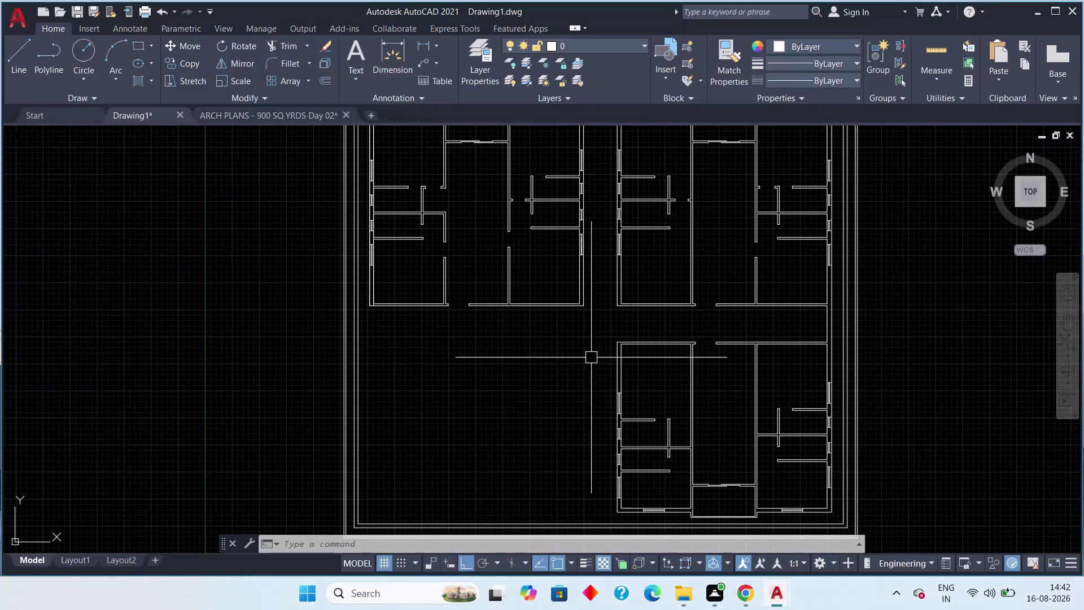
Pan and zoom around Drawing1 to inspect both flat rows inside the boundary.
middle_drag(664, 334, 547, 363)
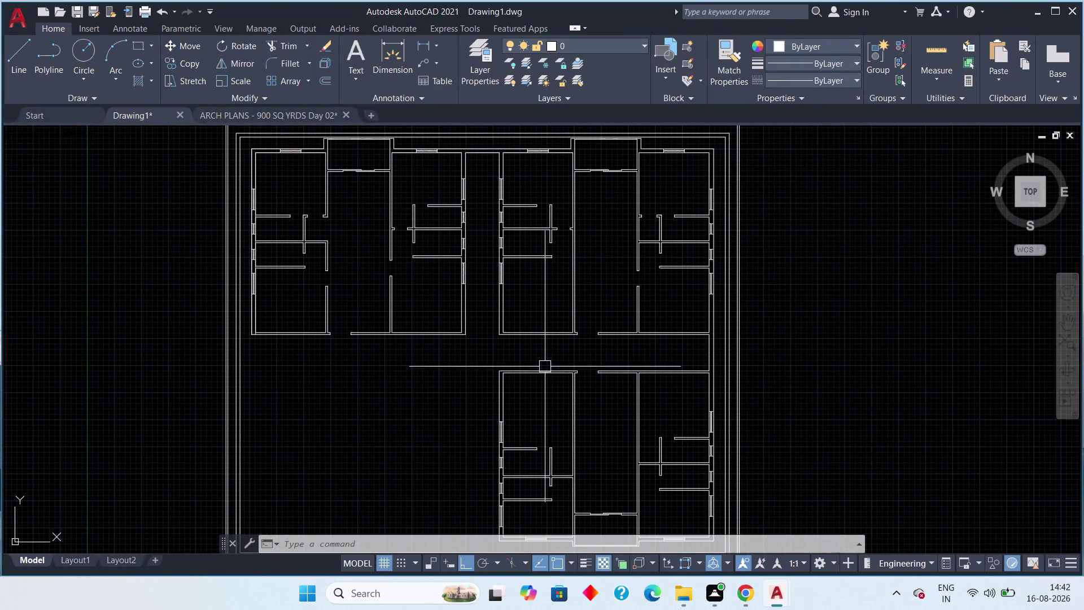
scroll(down, 3)
middle_drag(575, 377, 500, 321)
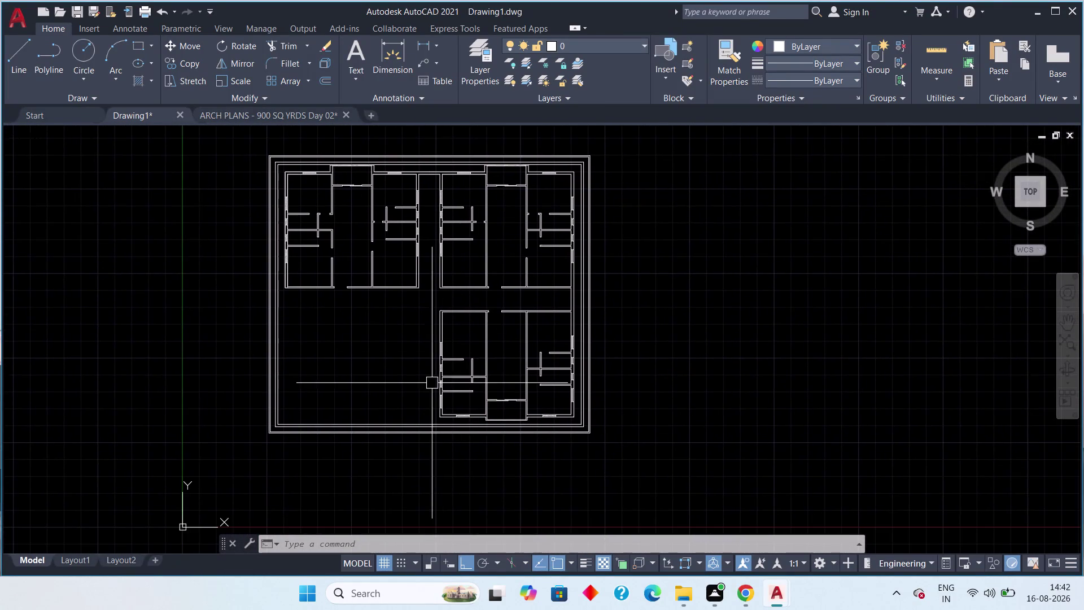
scroll(up, 3)
middle_drag(474, 399, 509, 461)
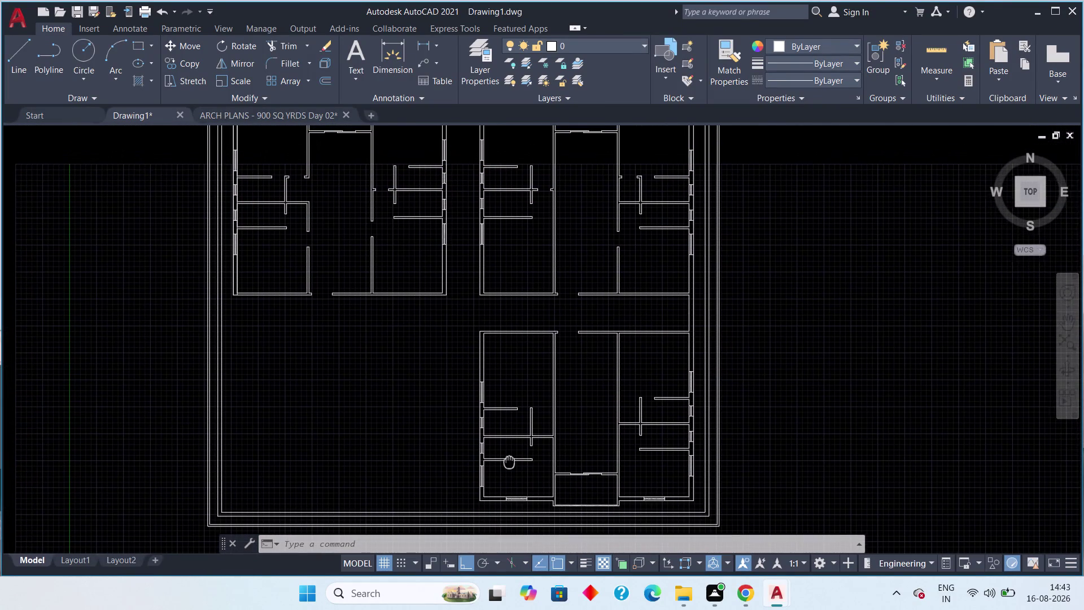
middle_drag(509, 461, 503, 464)
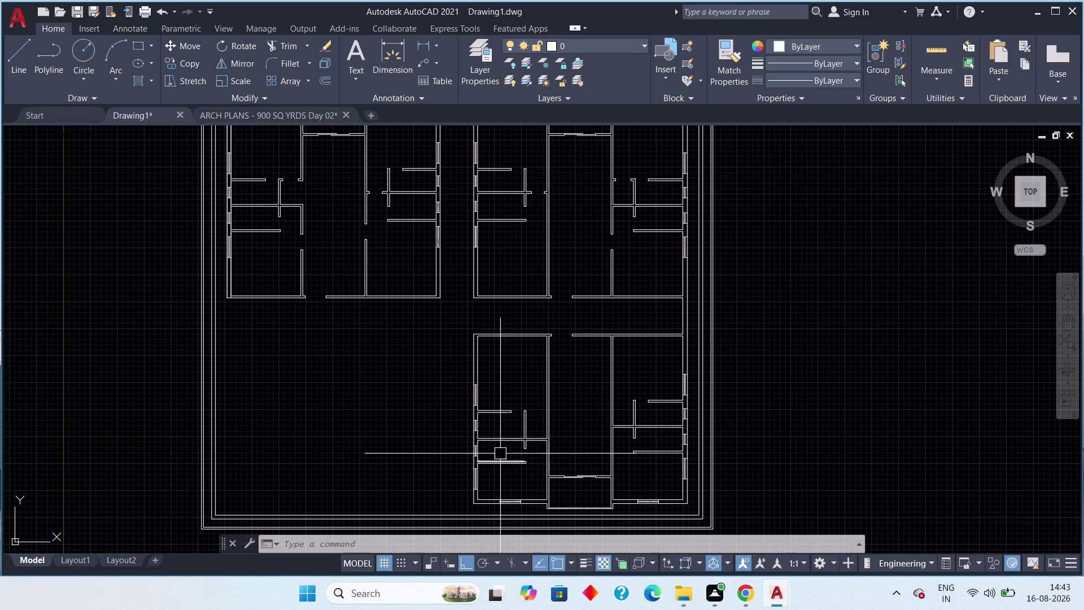
scroll(down, 3)
middle_drag(539, 411, 513, 402)
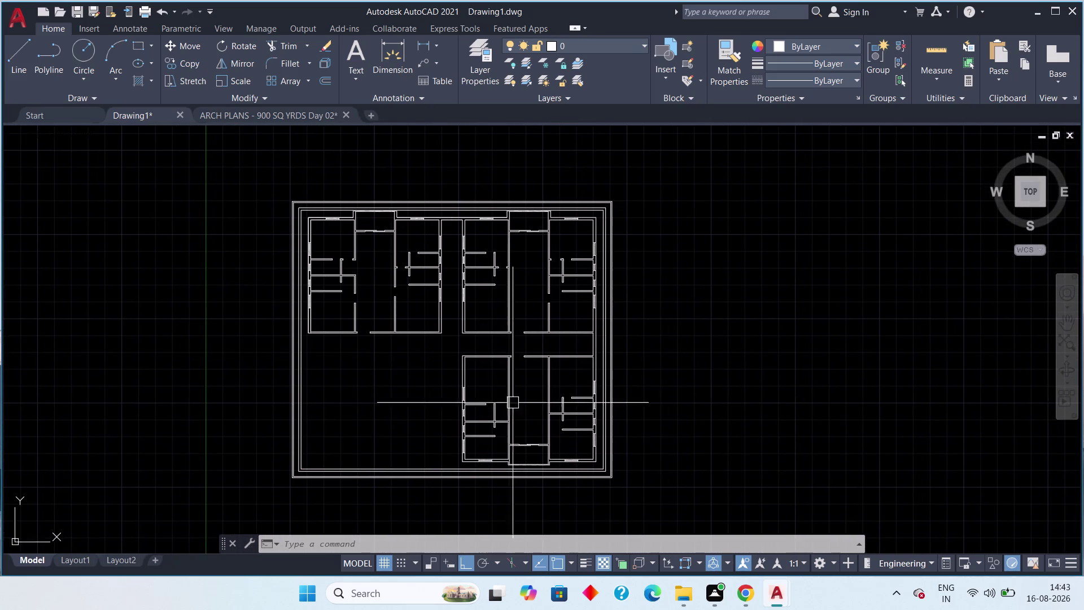
scroll(up, 3)
scroll(up, 3)
scroll(down, 3)
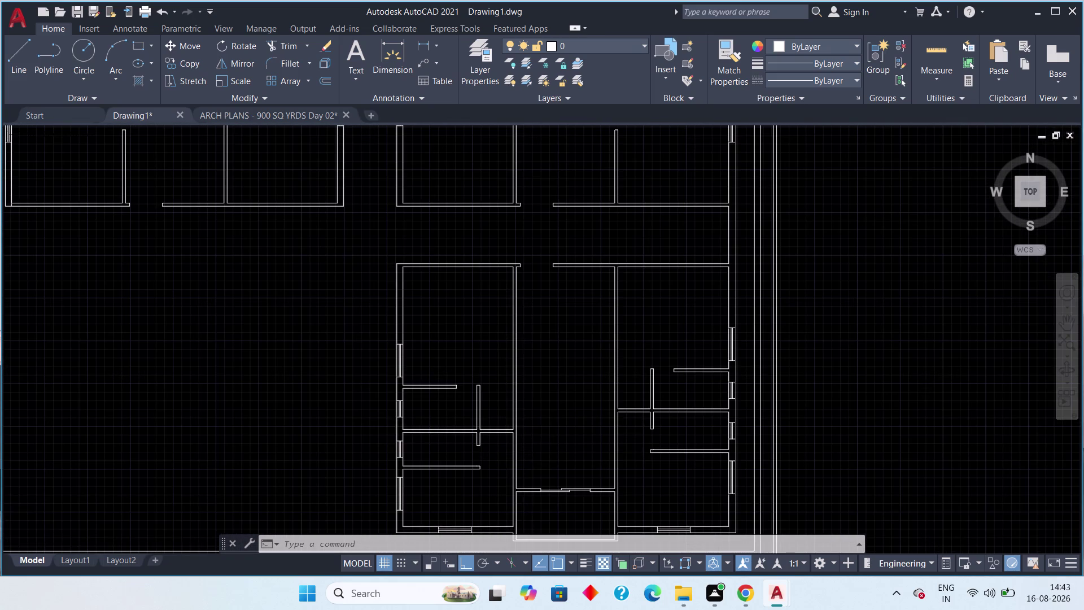
middle_drag(548, 454, 525, 466)
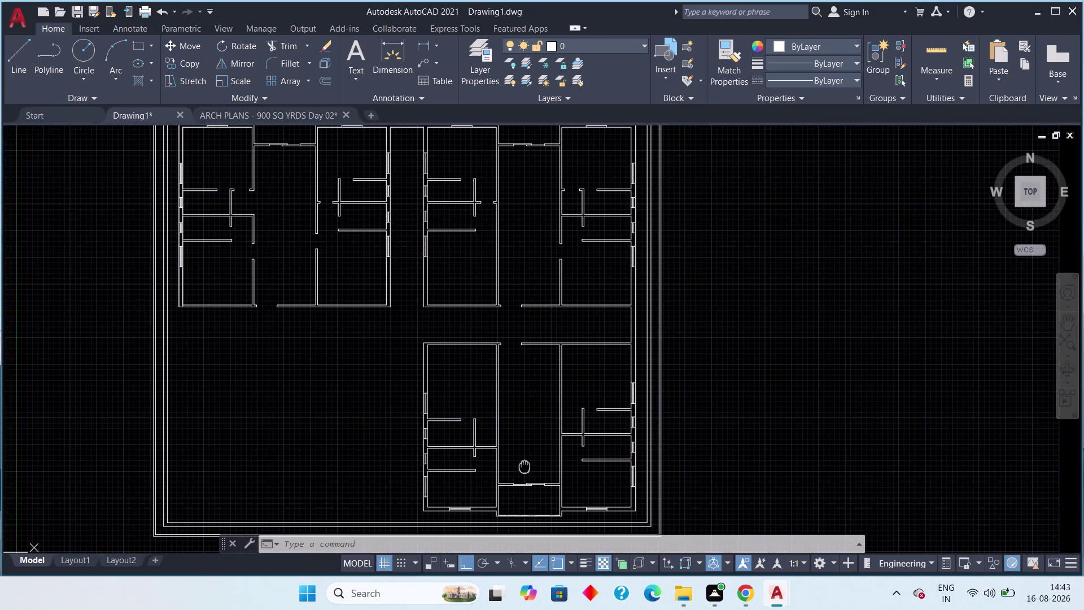
middle_drag(525, 465, 529, 474)
middle_drag(411, 376, 452, 442)
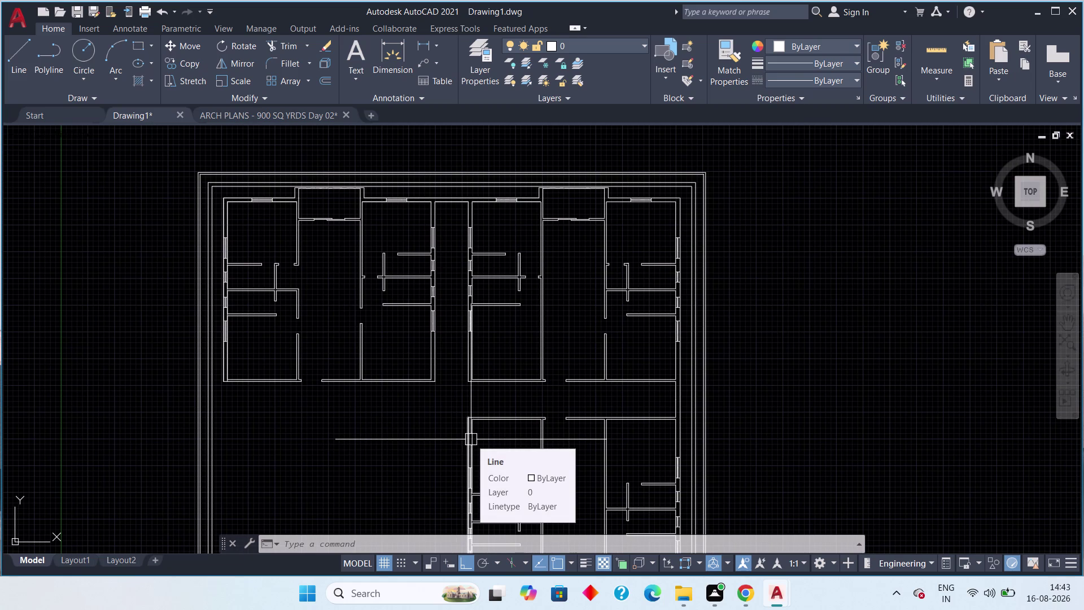
Review the top flat row, then switch to the ARCH PLANS - 900 SQ YRDS Day 02 drawing.
middle_drag(476, 357, 523, 365)
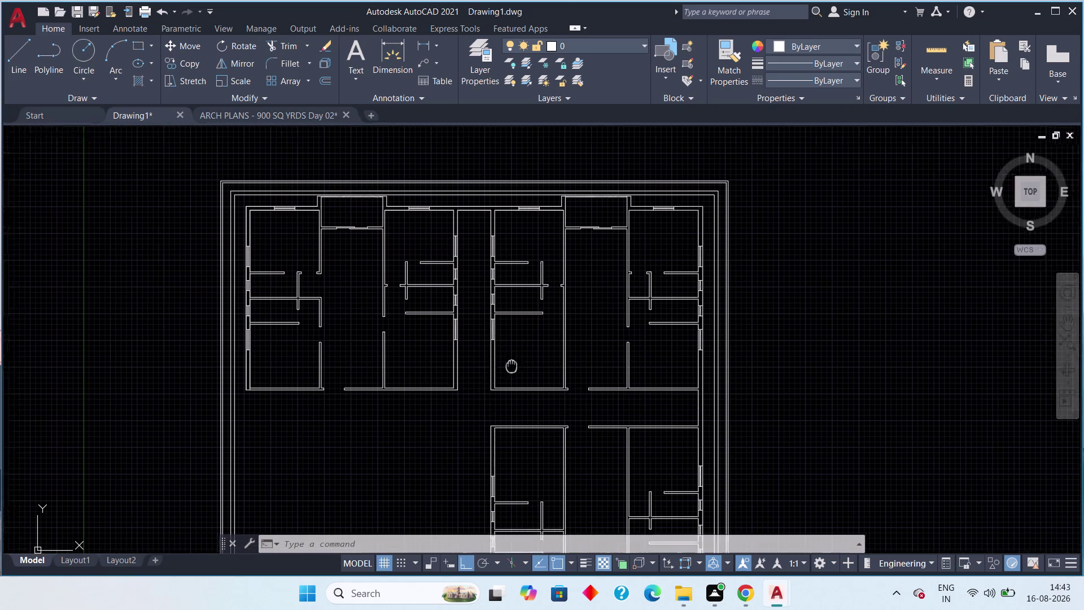
middle_drag(524, 366, 536, 353)
middle_drag(528, 396, 592, 354)
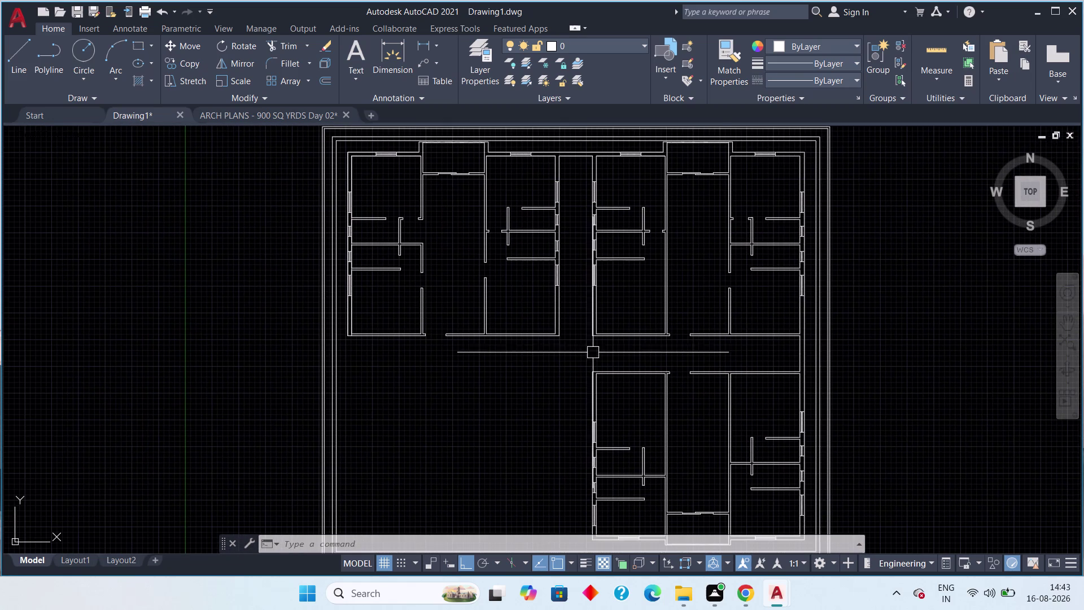
scroll(down, 3)
middle_drag(577, 333, 561, 356)
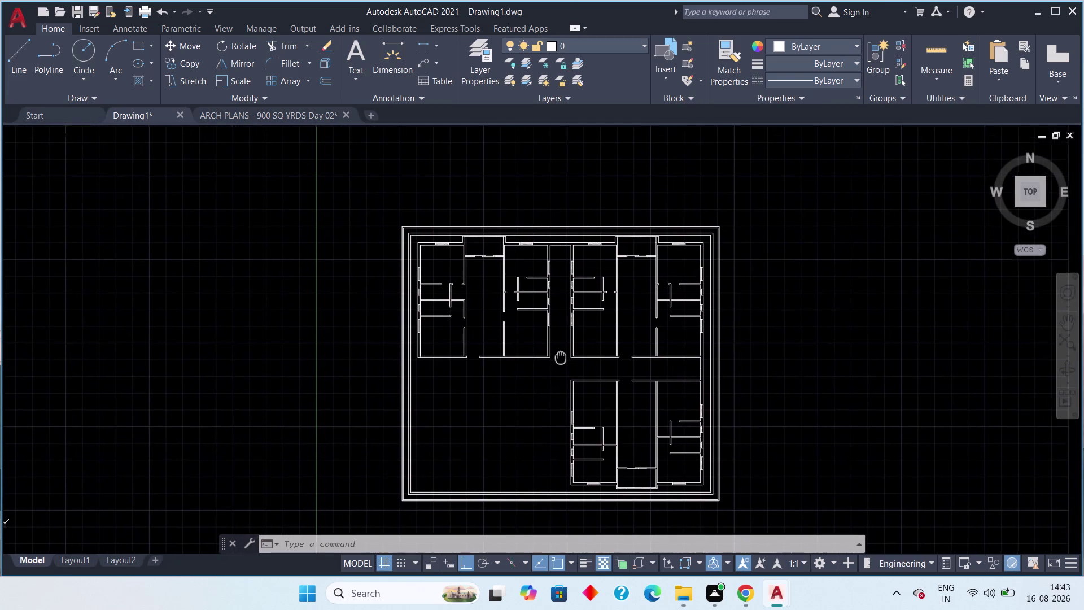
middle_drag(561, 356, 560, 357)
scroll(up, 3)
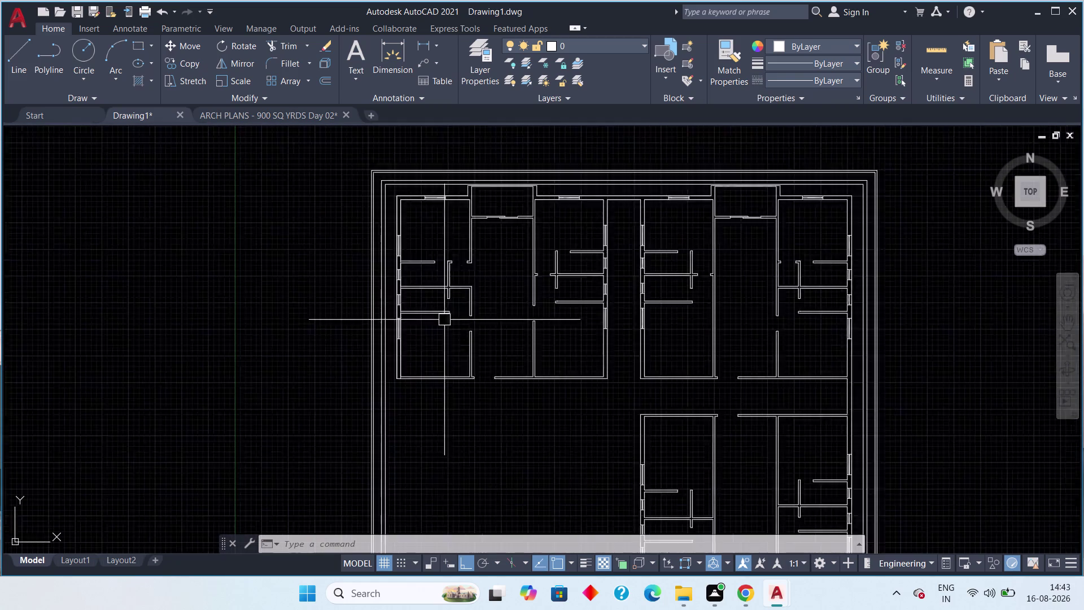
scroll(up, 3)
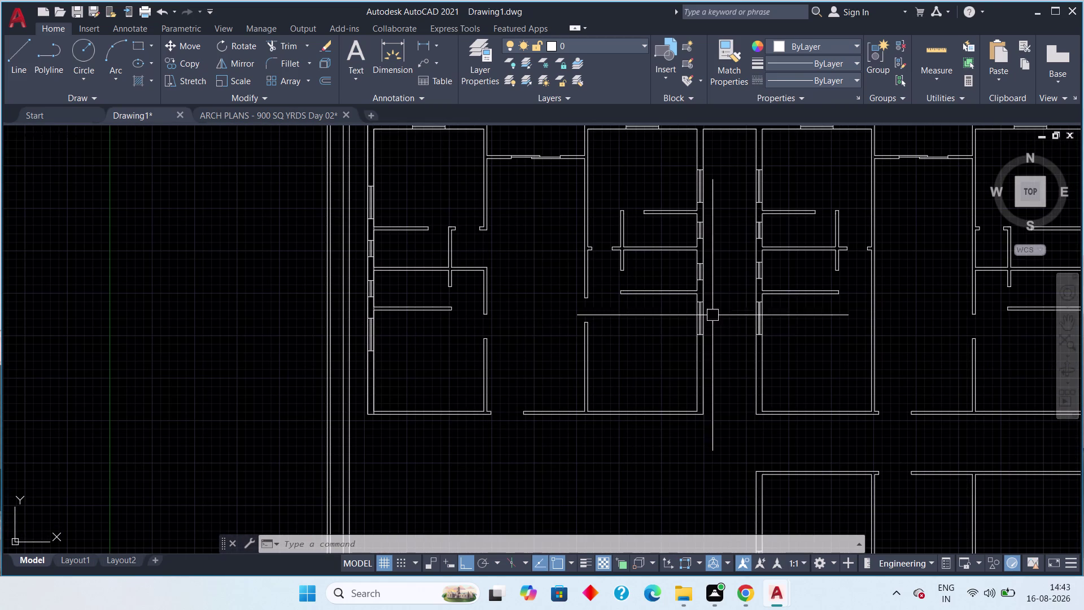
middle_drag(740, 281, 630, 323)
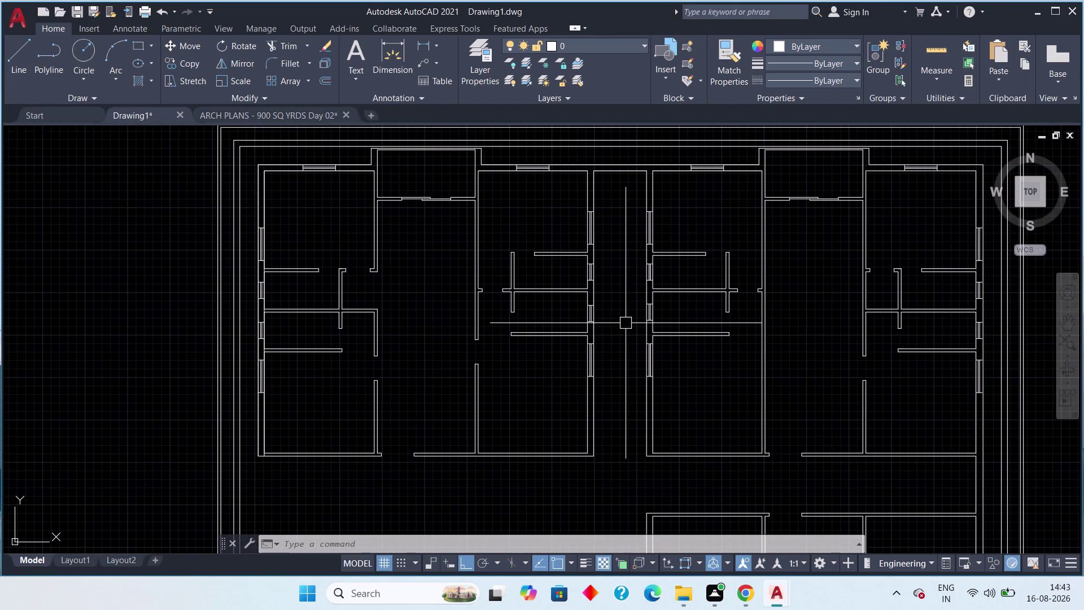
middle_drag(612, 310, 580, 308)
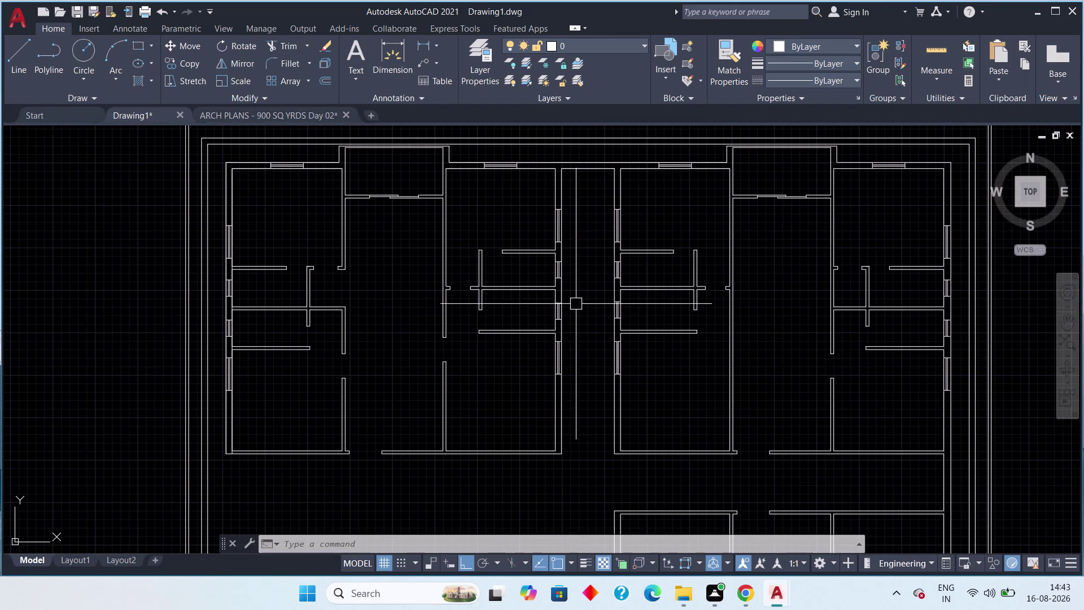
scroll(down, 3)
middle_drag(570, 301, 479, 286)
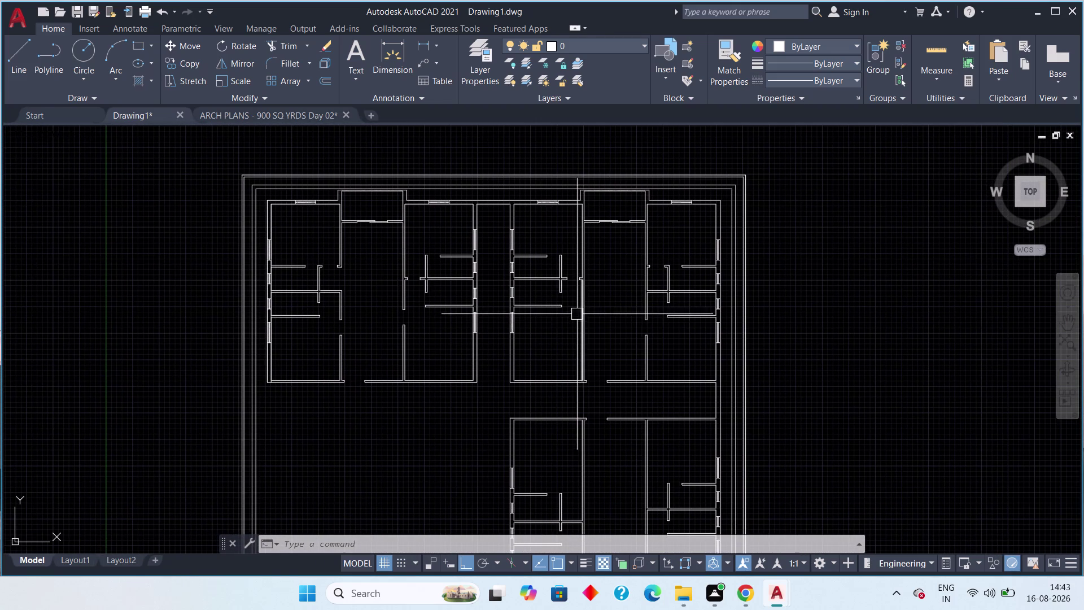
middle_drag(558, 285, 510, 268)
middle_click(510, 268)
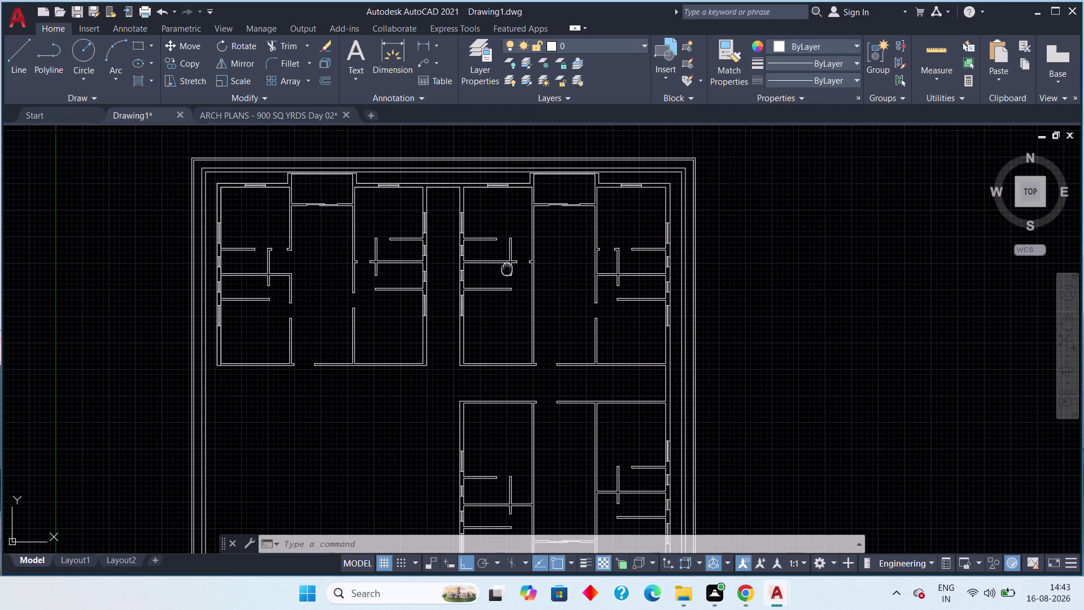
middle_drag(505, 285, 504, 319)
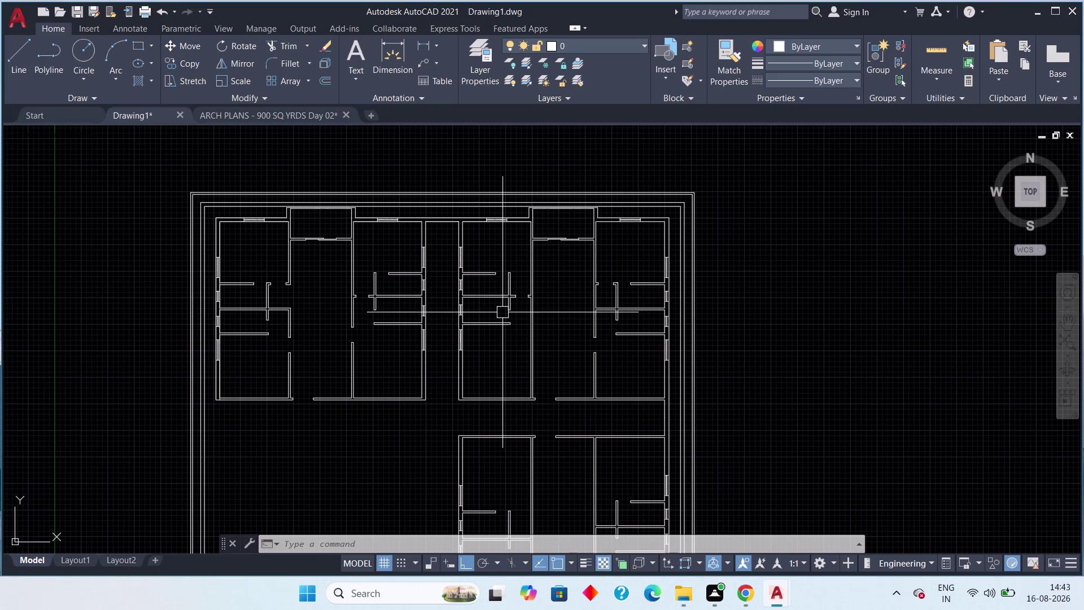
middle_drag(513, 321, 473, 343)
scroll(up, 3)
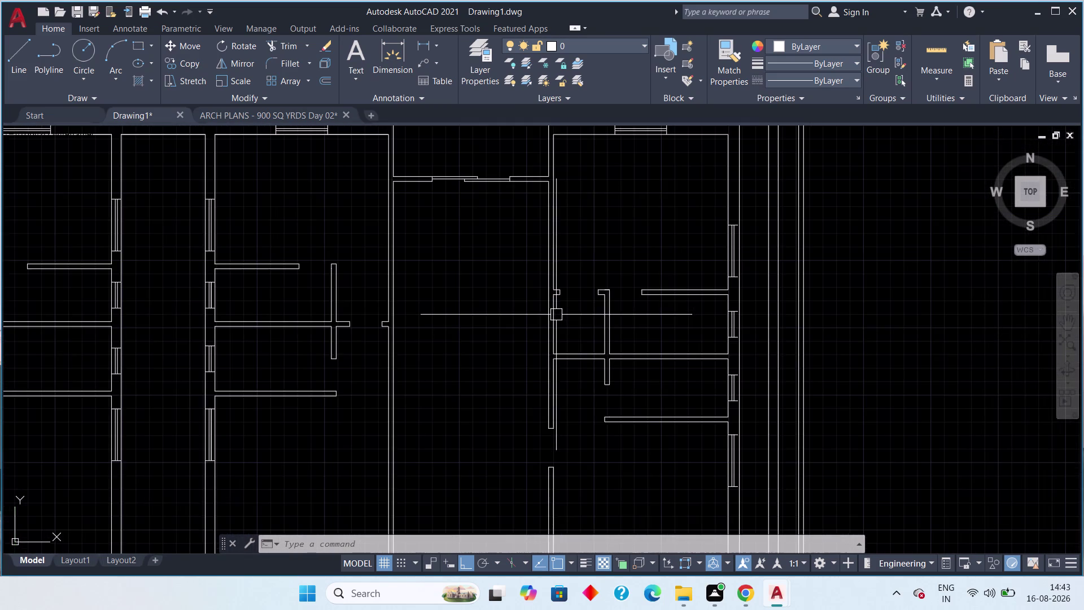
middle_drag(557, 315, 571, 341)
scroll(down, 3)
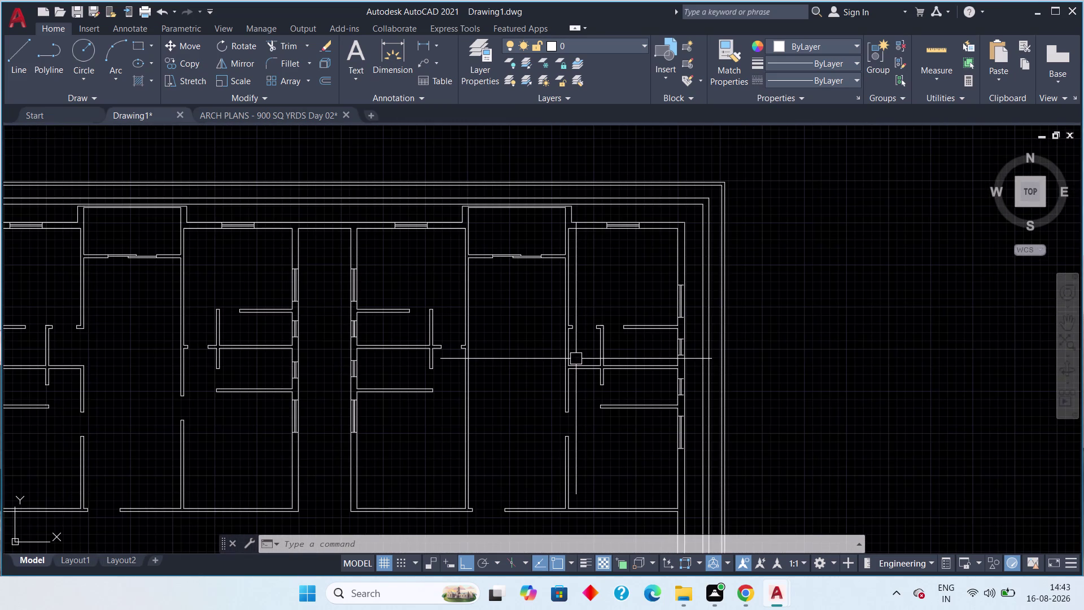
middle_drag(575, 358, 596, 361)
scroll(down, 3)
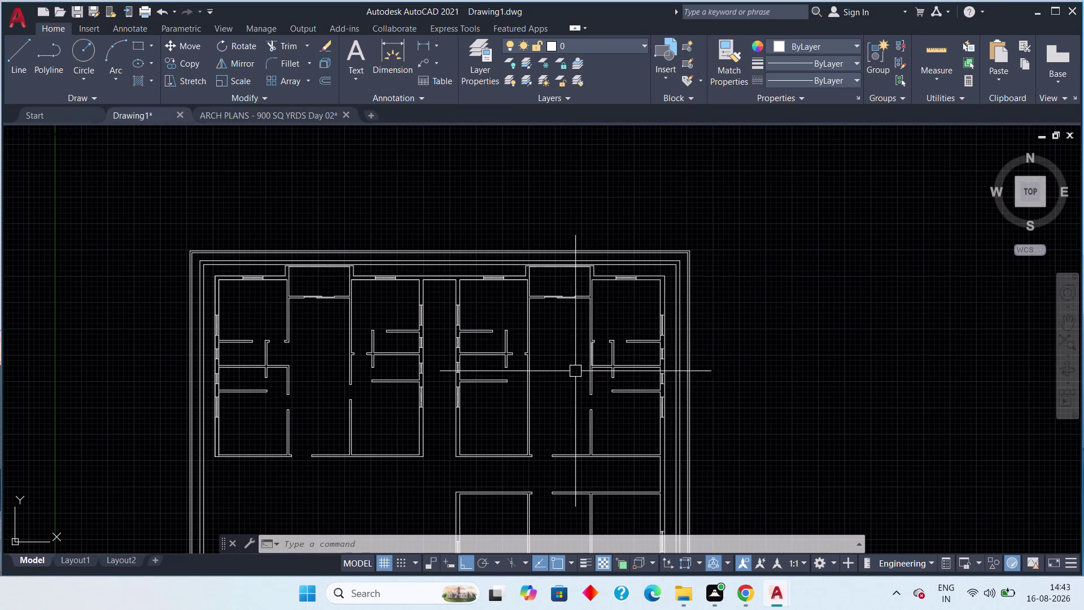
middle_drag(613, 387, 609, 349)
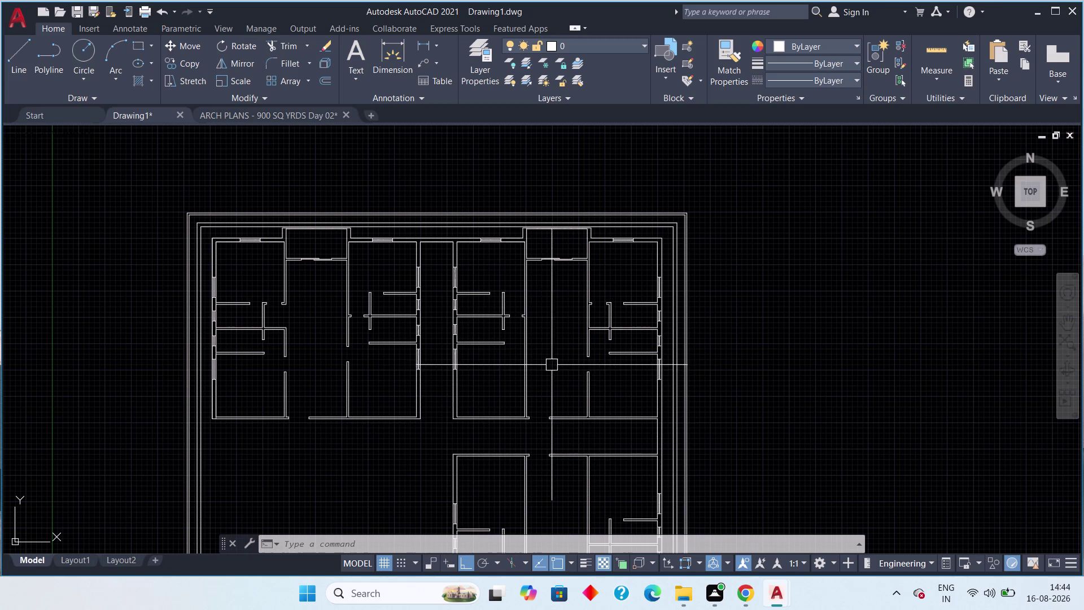
middle_drag(565, 365, 585, 378)
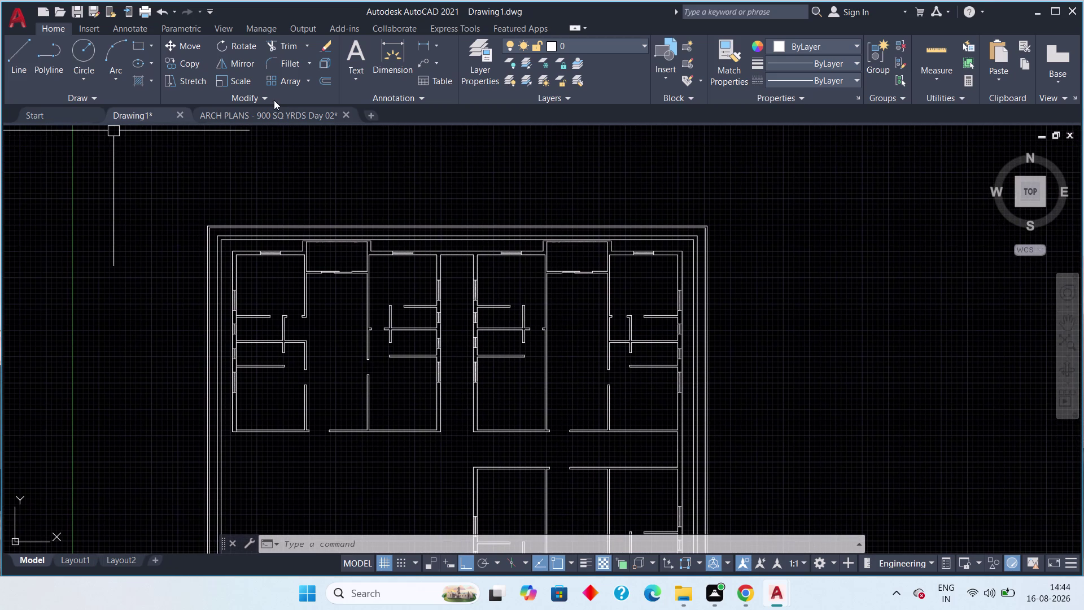
click(269, 109)
middle_drag(397, 357, 510, 319)
Pan over the reference toilet, dining and M. BED ROOM areas, then return to Drawing1.
scroll(down, 3)
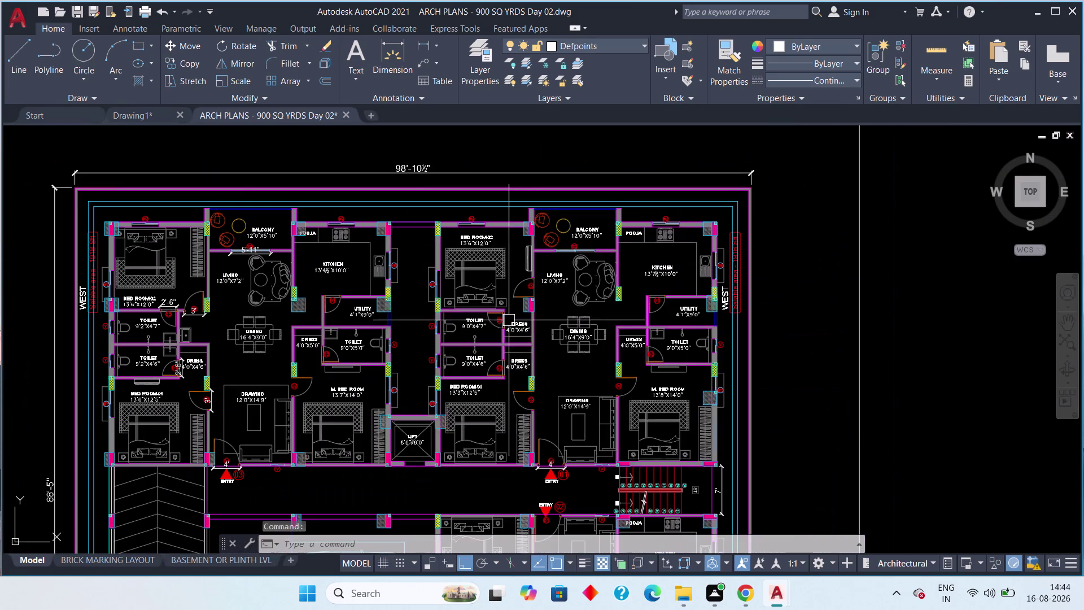
middle_drag(459, 359, 483, 343)
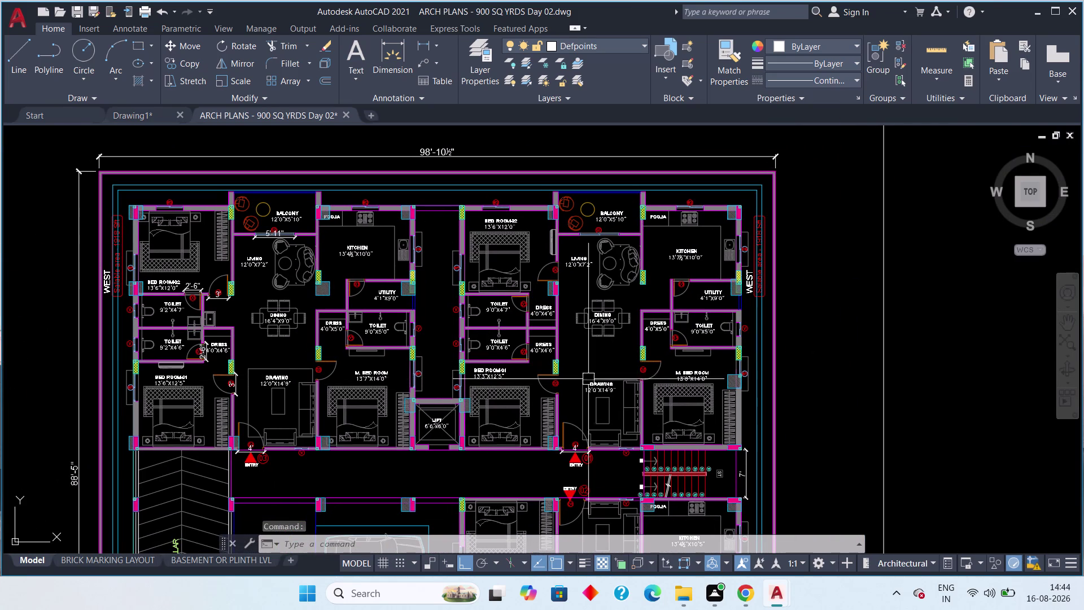
scroll(up, 3)
middle_drag(279, 373, 326, 386)
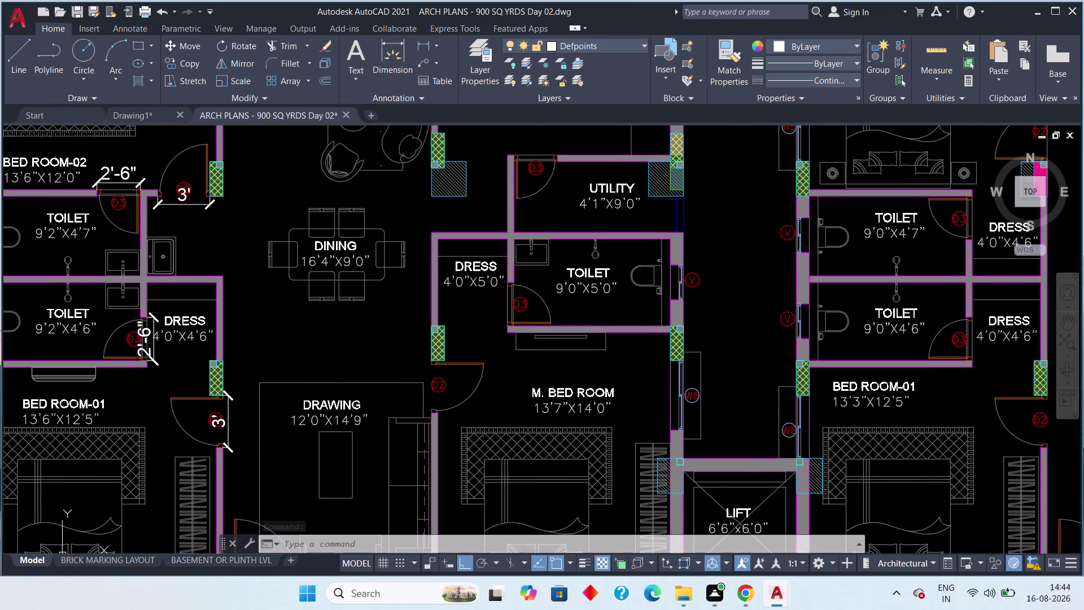
middle_drag(327, 387, 349, 380)
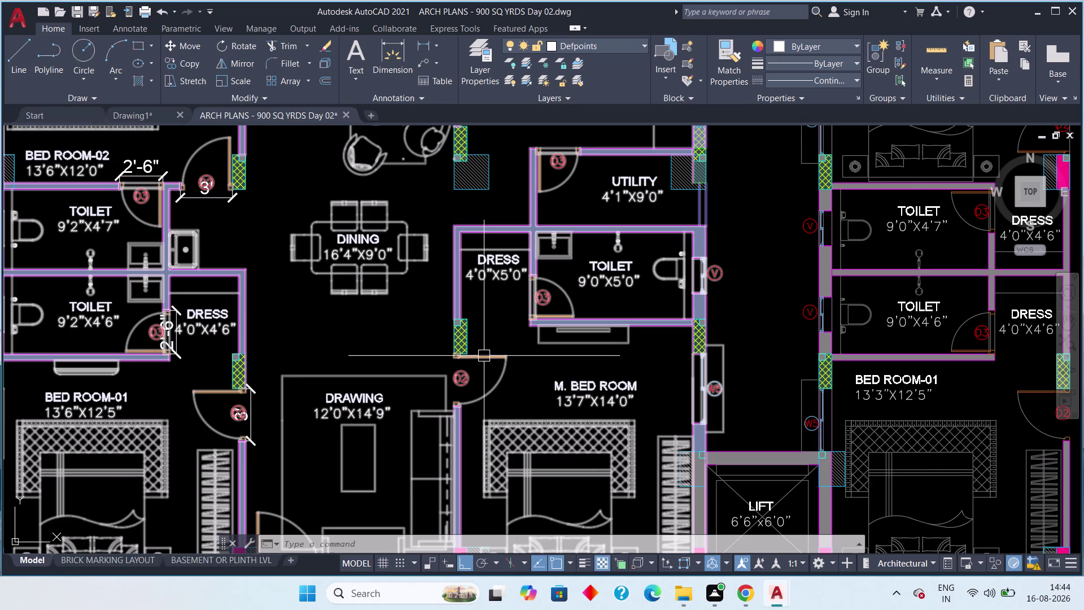
scroll(down, 3)
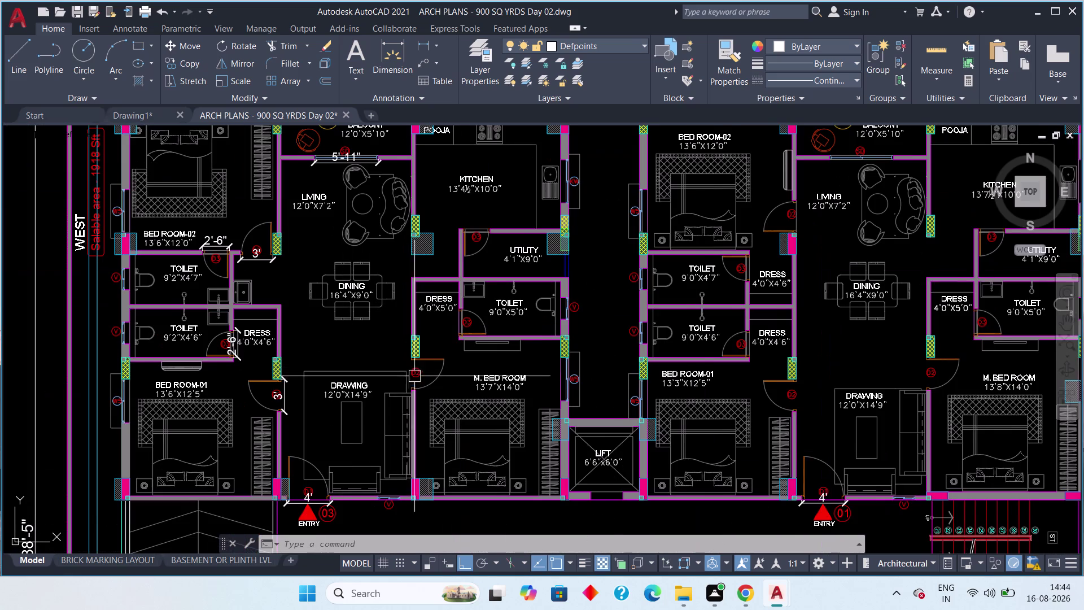
middle_drag(431, 385, 453, 387)
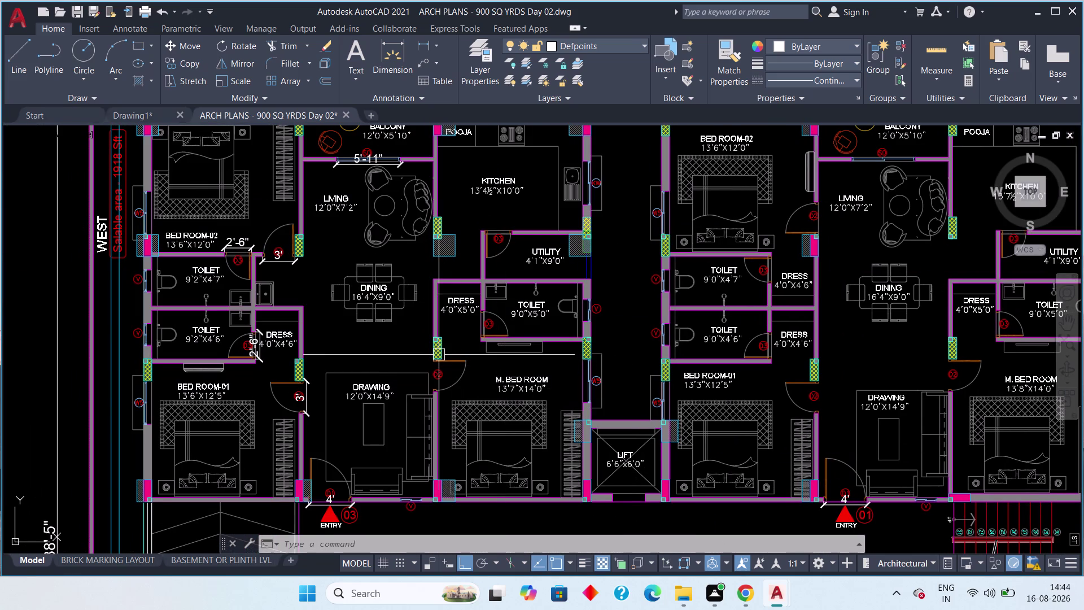
click(127, 114)
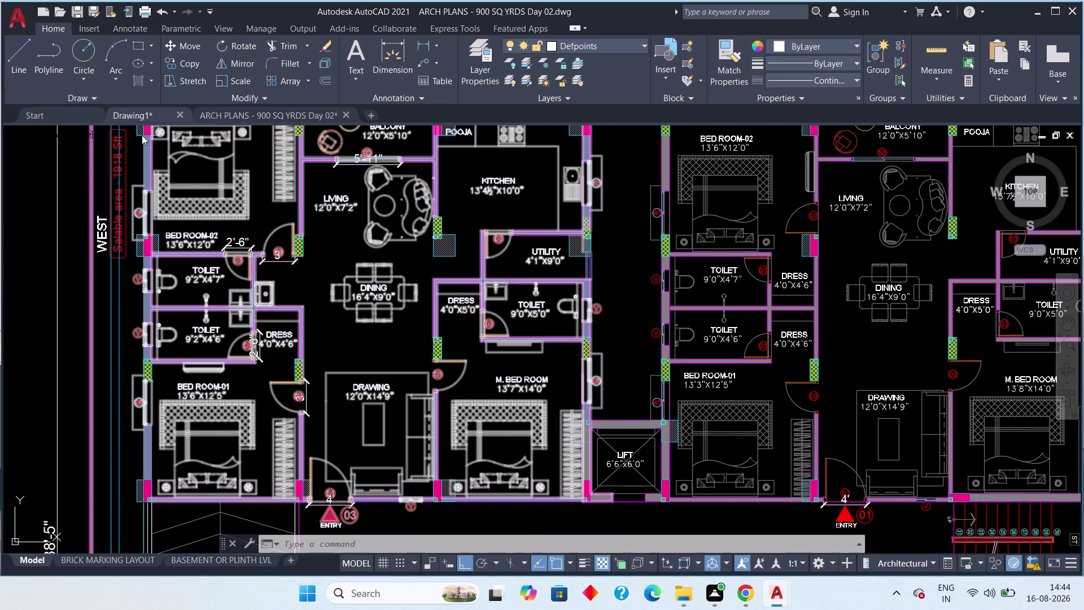
middle_drag(567, 380, 581, 377)
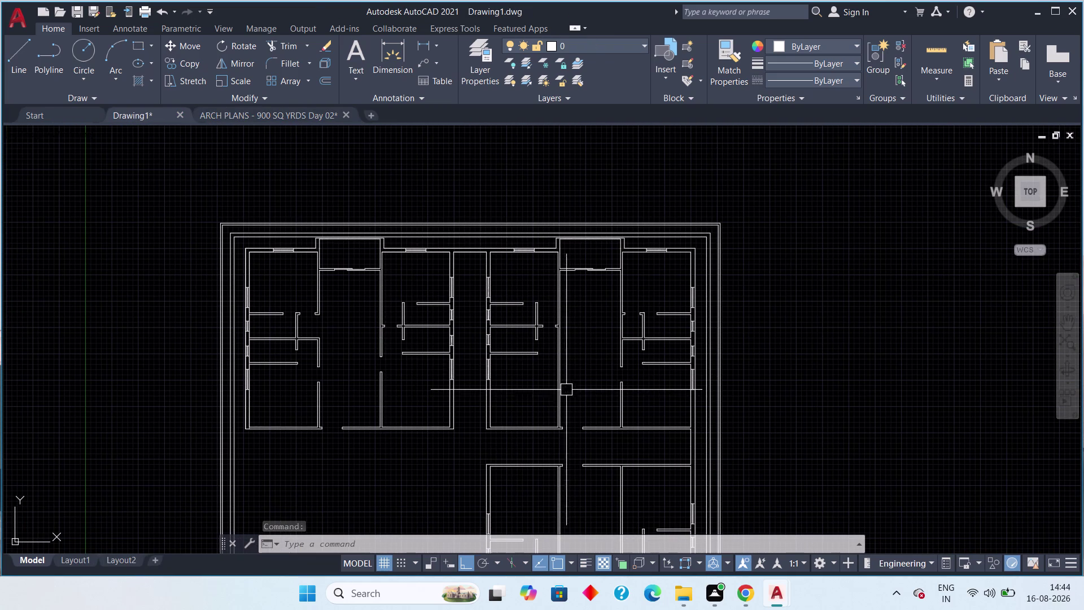
scroll(up, 3)
scroll(up, 3)
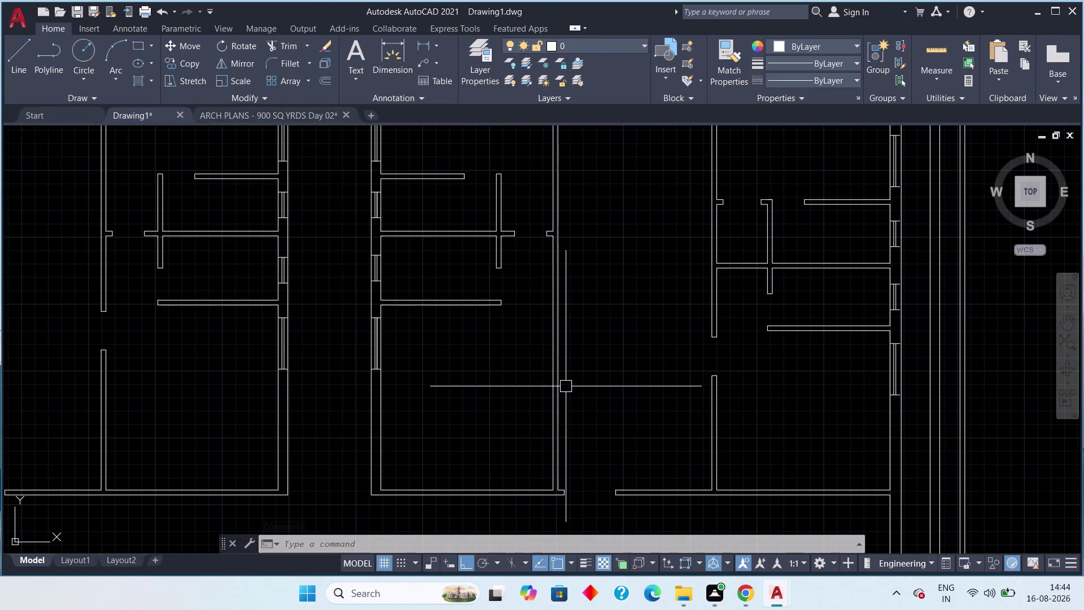
middle_drag(566, 386, 592, 379)
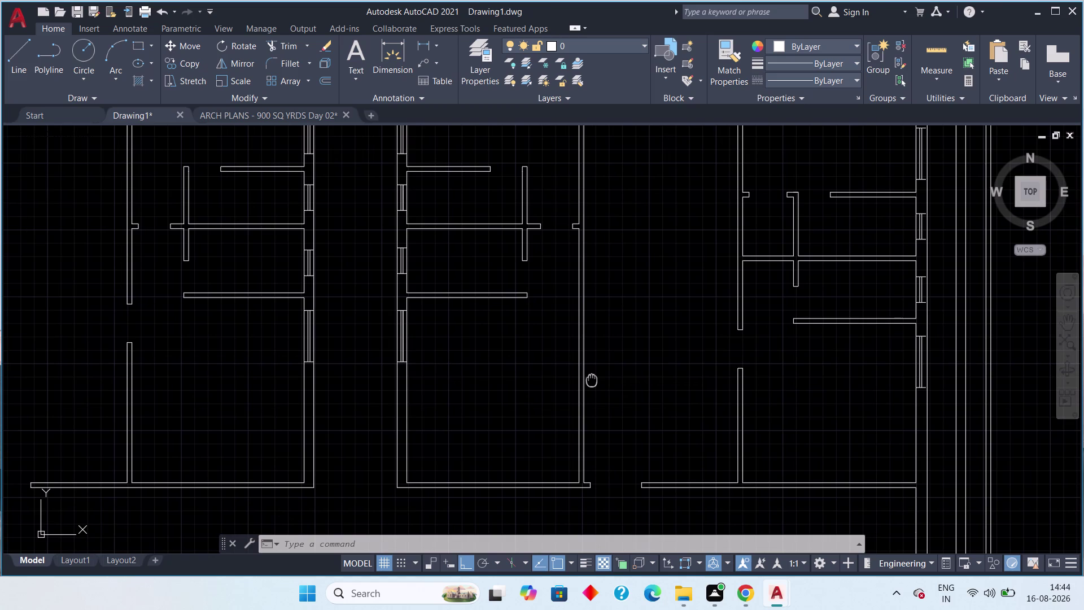
middle_drag(591, 379, 665, 406)
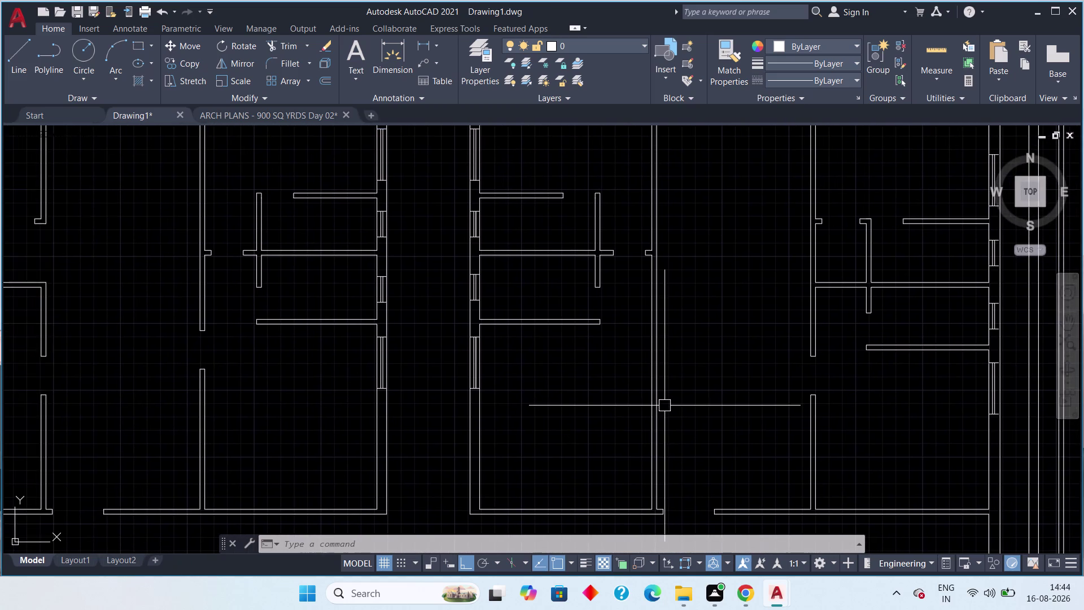
scroll(down, 3)
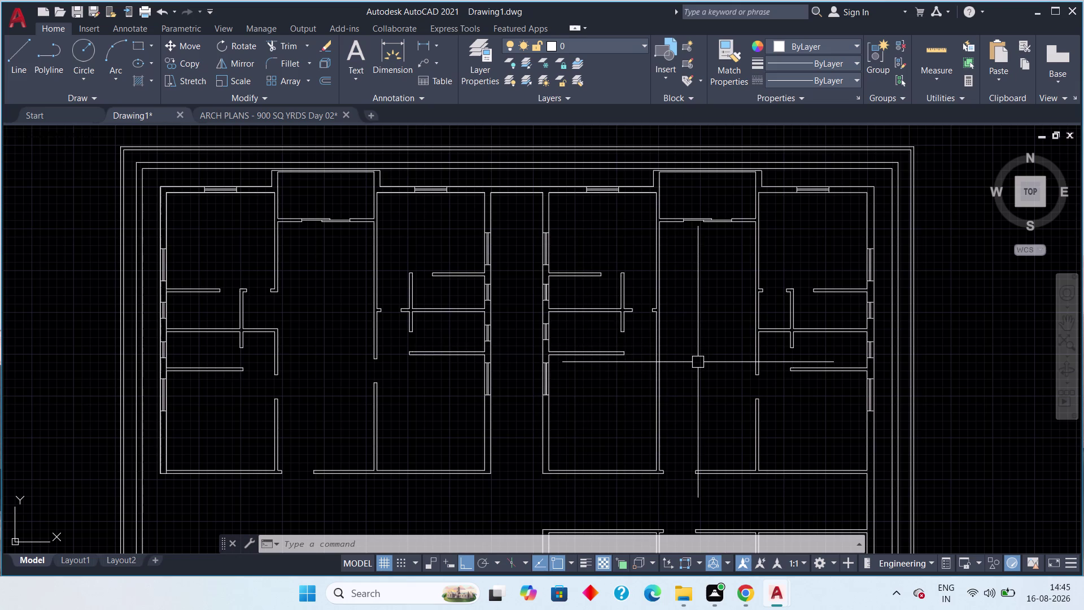
Start a line toward the wall end, then cancel it.
text(l)
key(space)
scroll(up, 3)
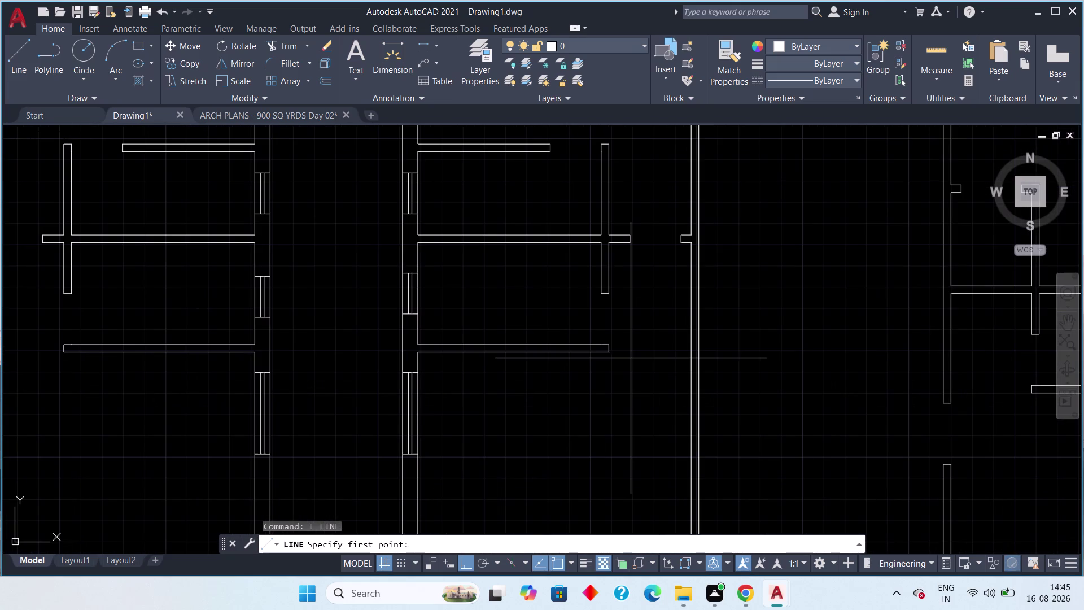
scroll(up, 3)
click(579, 347)
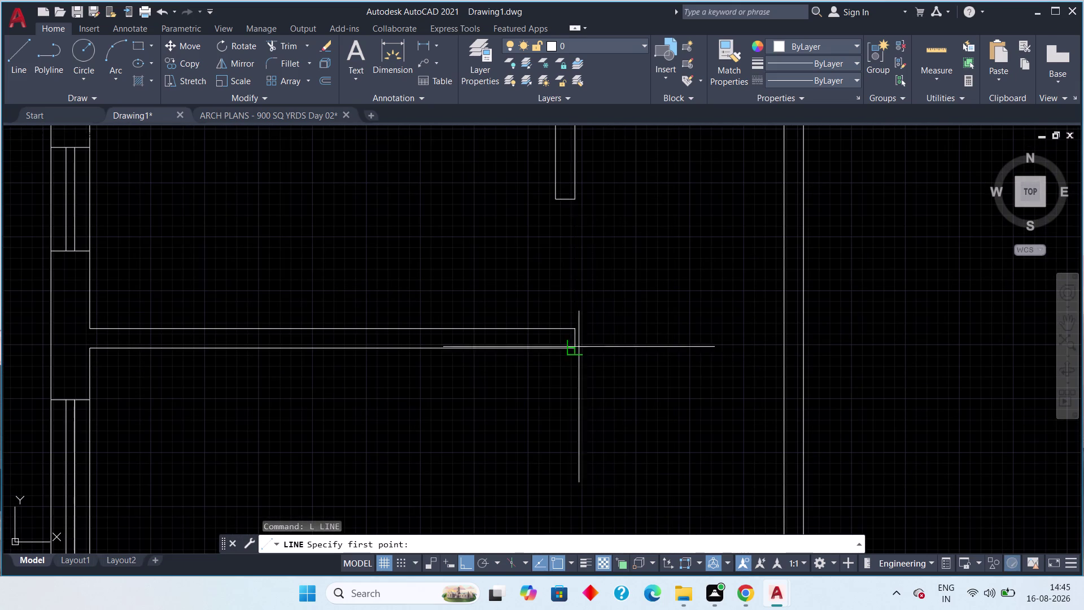
click(808, 348)
key(Escape)
scroll(down, 3)
middle_drag(740, 396, 728, 325)
scroll(down, 3)
key(Escape)
key(Escape)
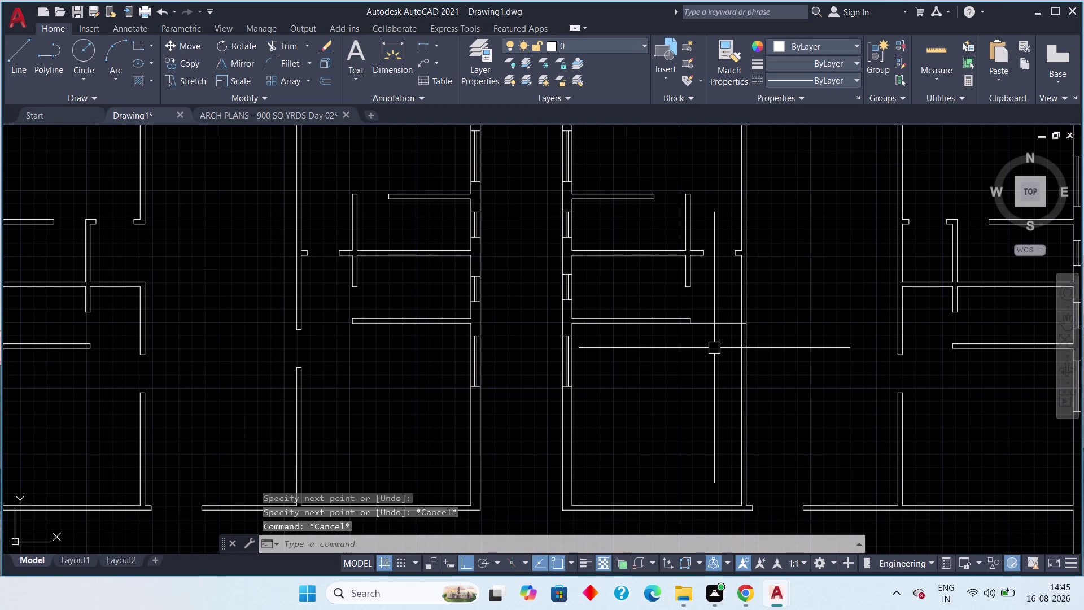
Offset the wall line 6 inches beside the wall.
text(off)
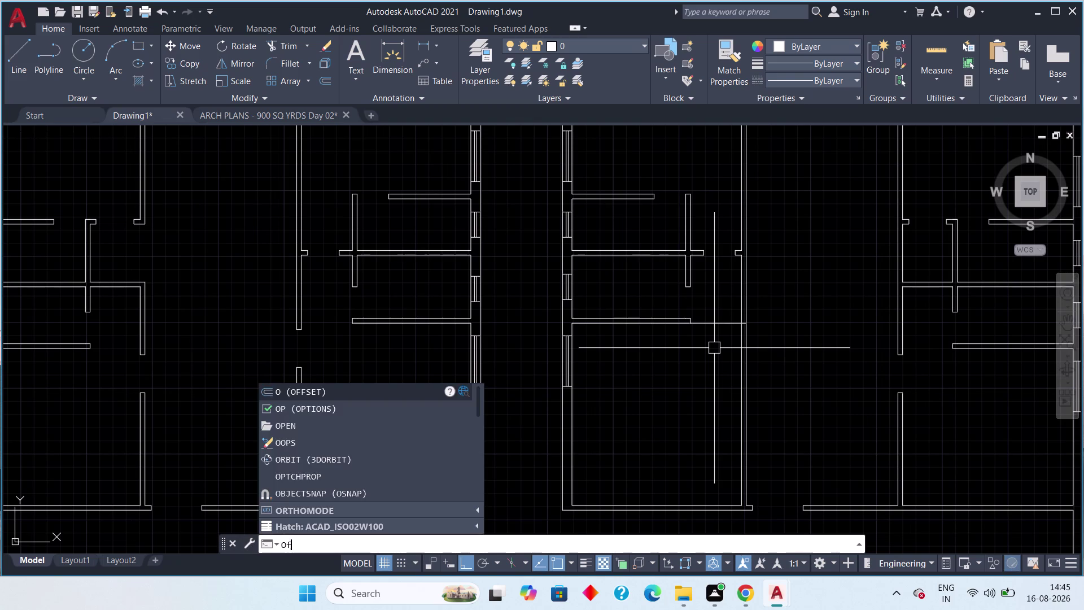
key(space)
text(6")
key(space)
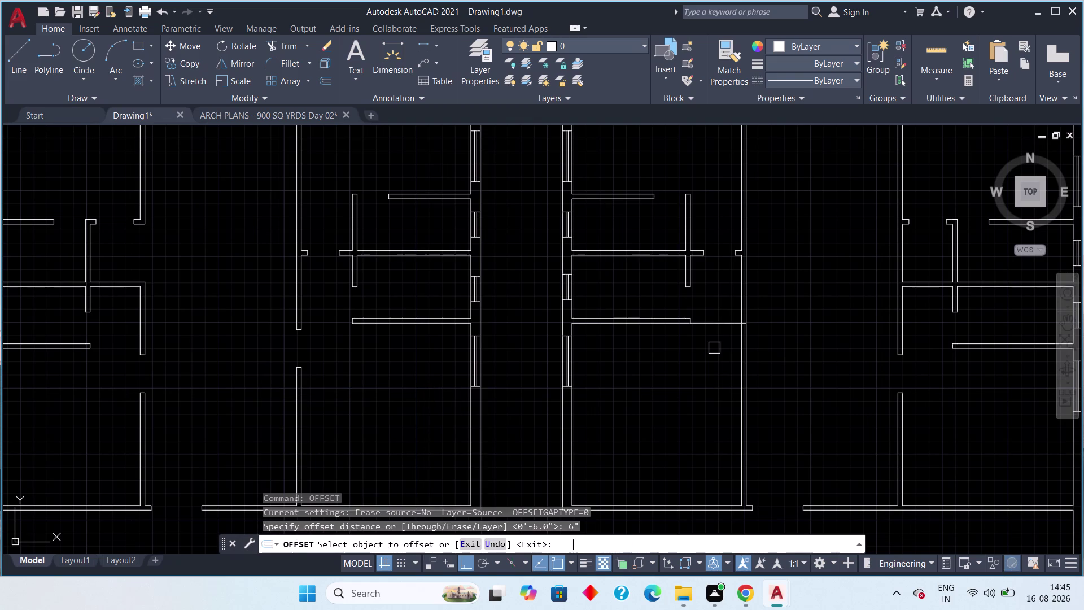
click(714, 326)
drag(718, 410, 719, 416)
key(Escape)
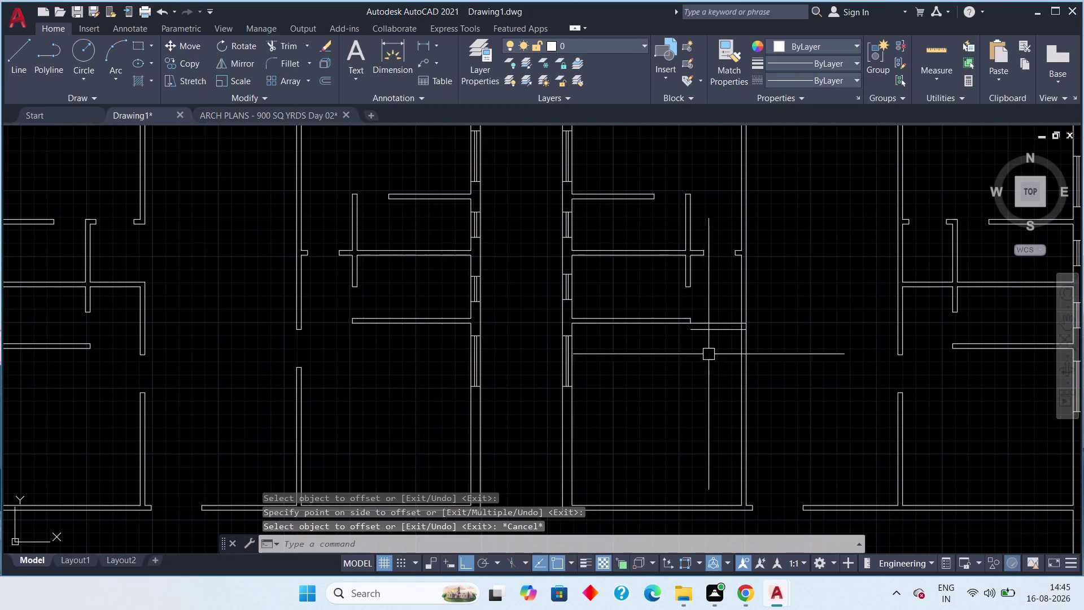
Erase the extra overlapping wall line.
scroll(up, 3)
click(721, 338)
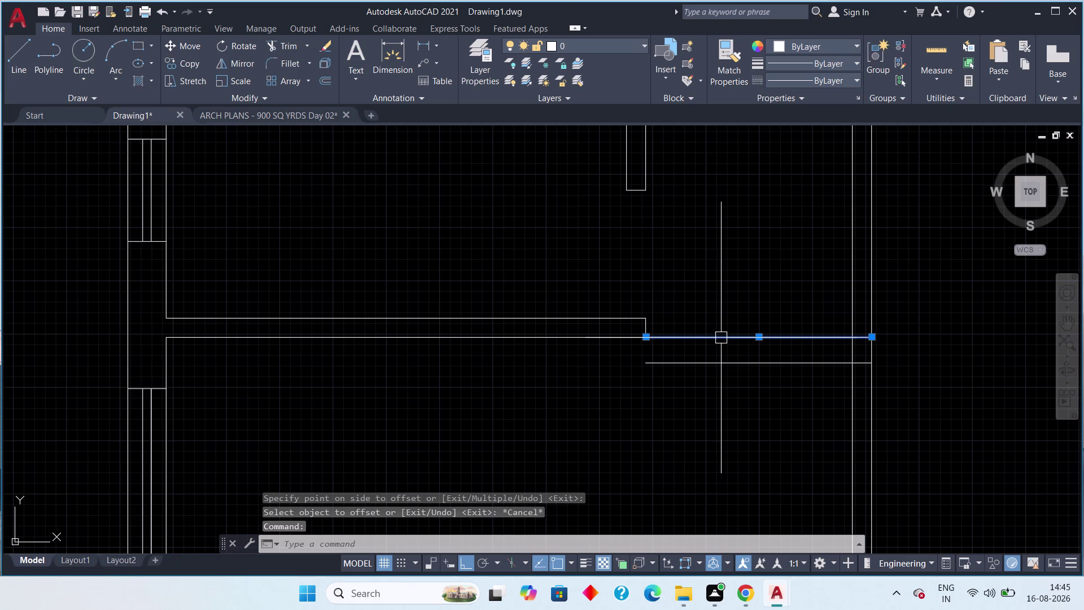
key(Delete)
key(t)
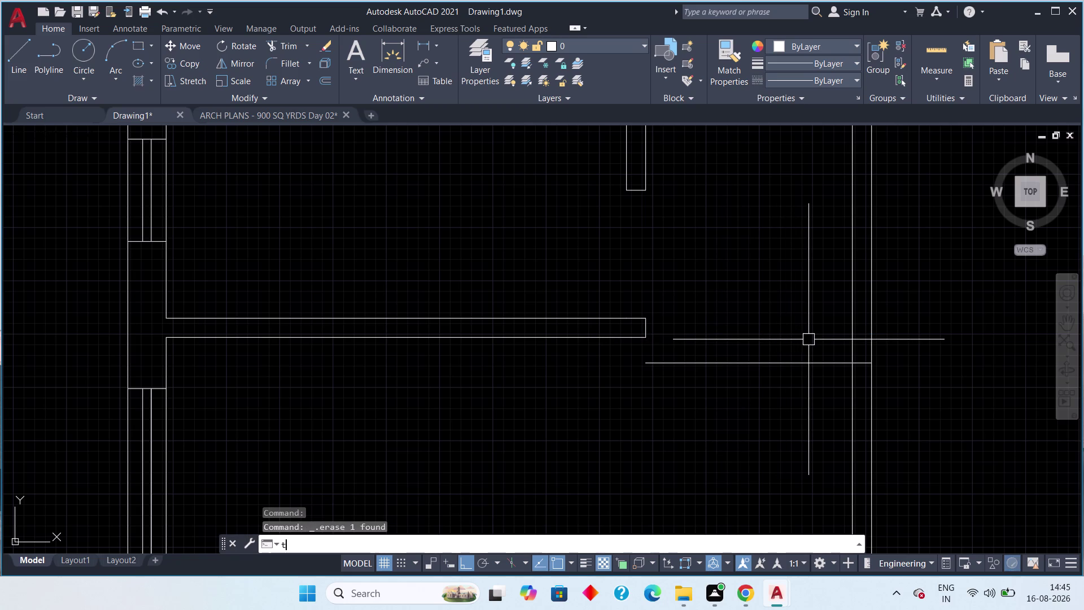
key(Escape)
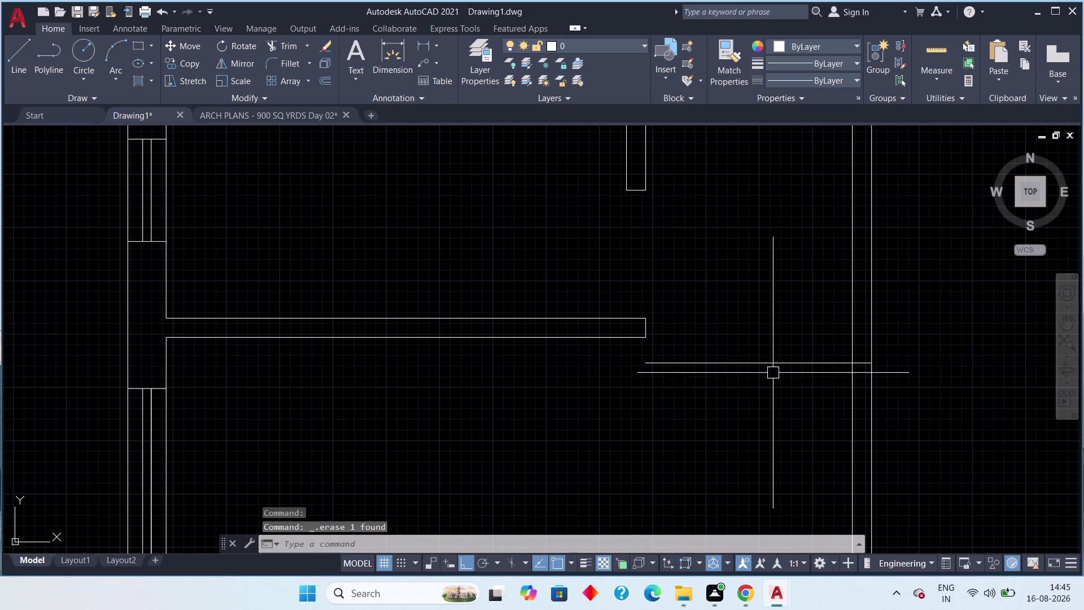
Try adjusting the lower line's endpoint, cancel, and pan to the next wall junction.
click(734, 369)
click(652, 363)
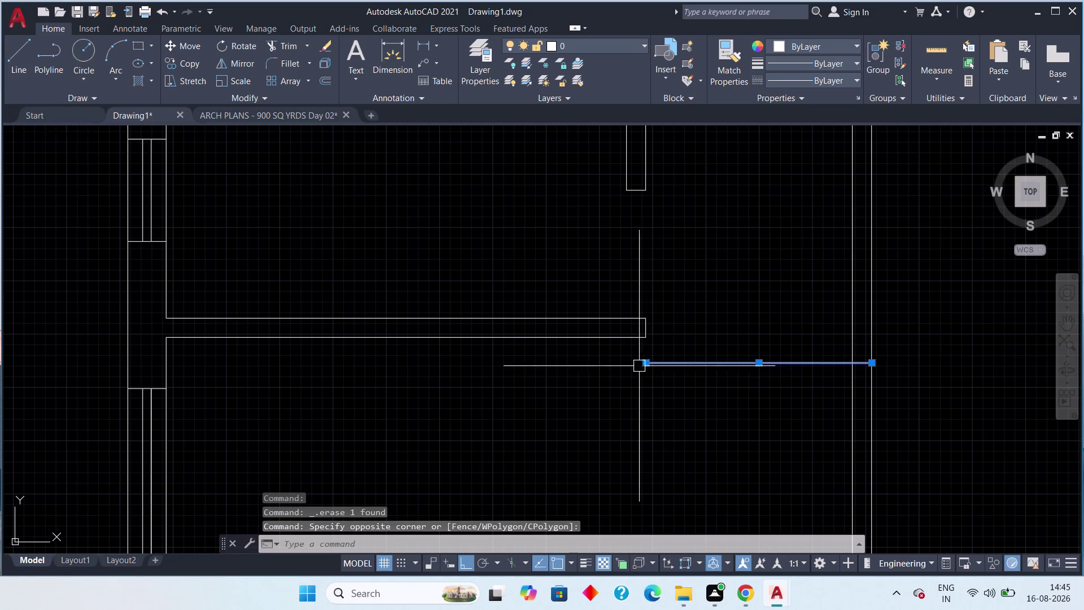
drag(646, 363, 682, 361)
click(851, 361)
key(Escape)
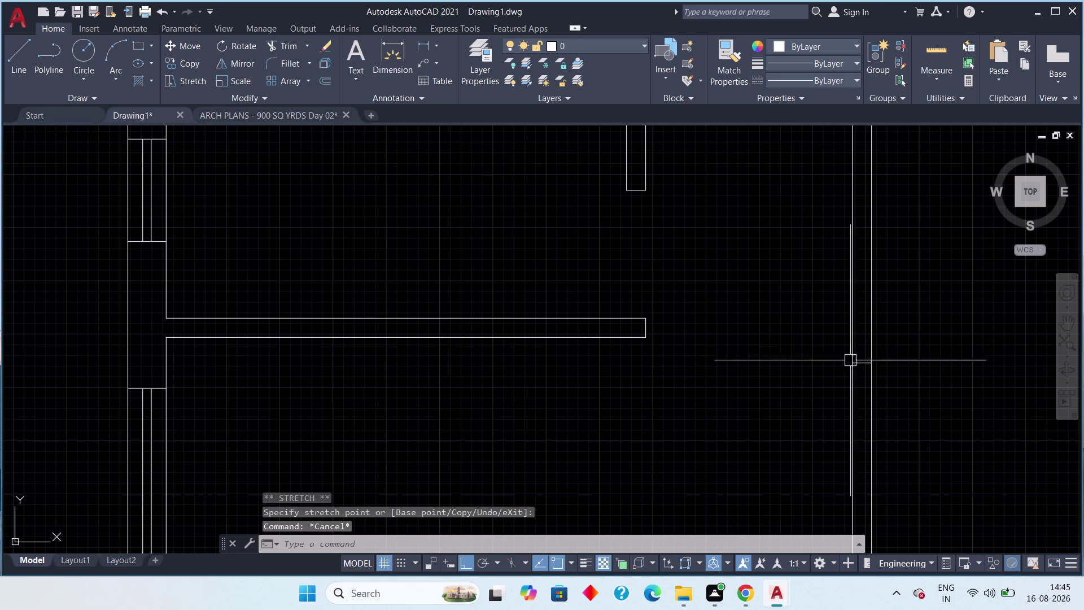
middle_drag(812, 377, 767, 380)
scroll(down, 3)
scroll(up, 3)
scroll(down, 3)
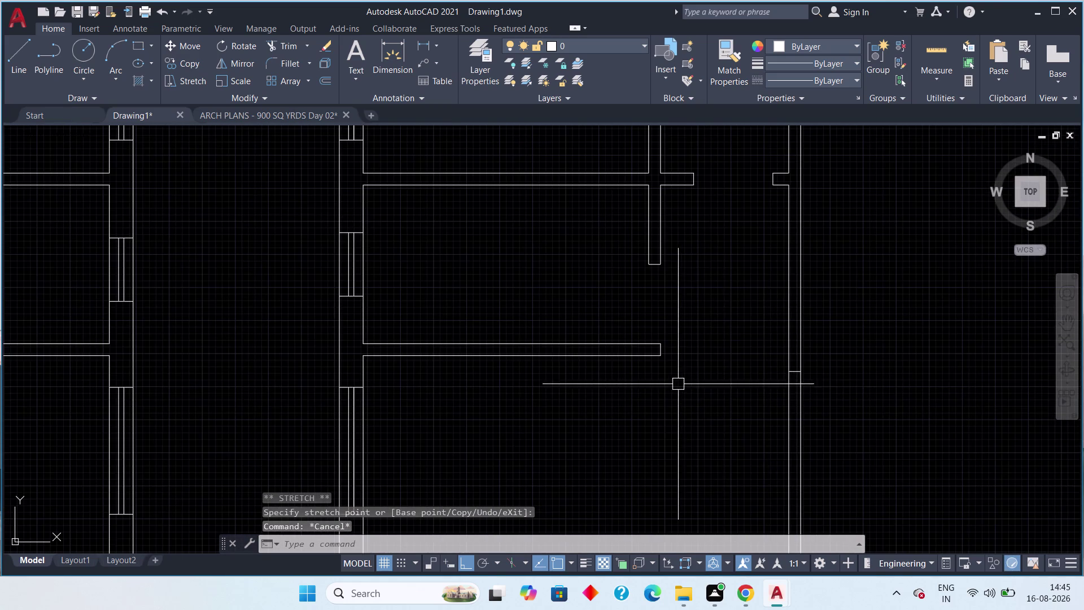
scroll(up, 3)
scroll(down, 3)
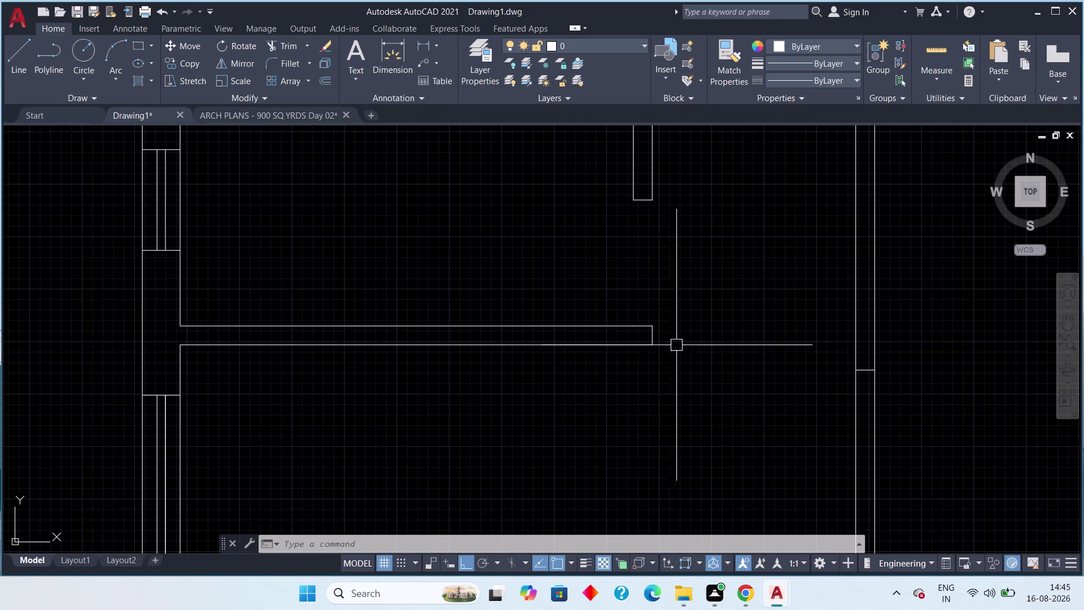
scroll(down, 3)
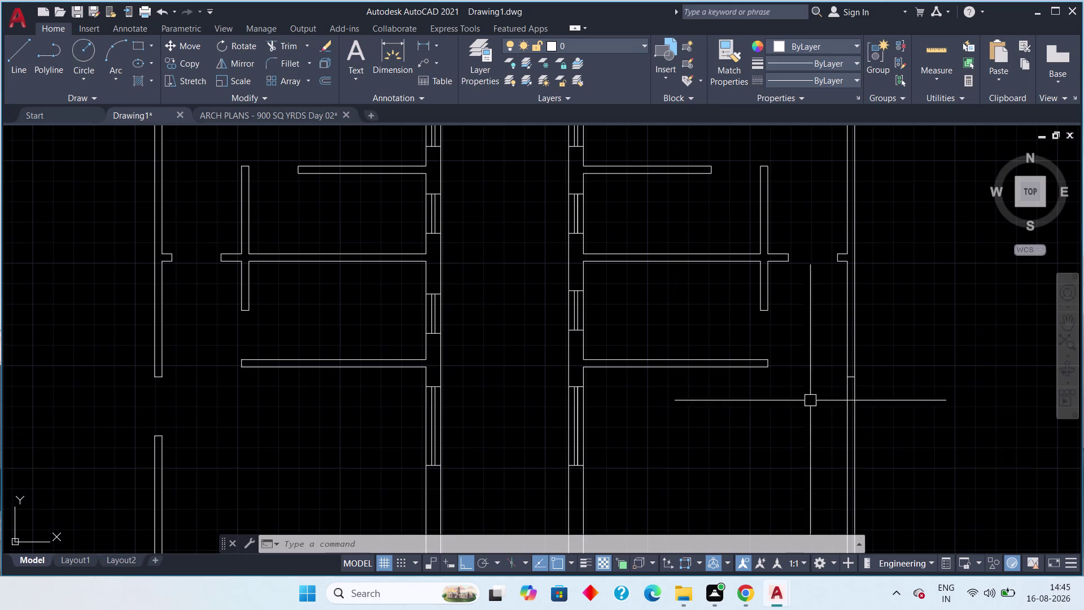
middle_drag(786, 417, 682, 367)
scroll(down, 3)
scroll(up, 3)
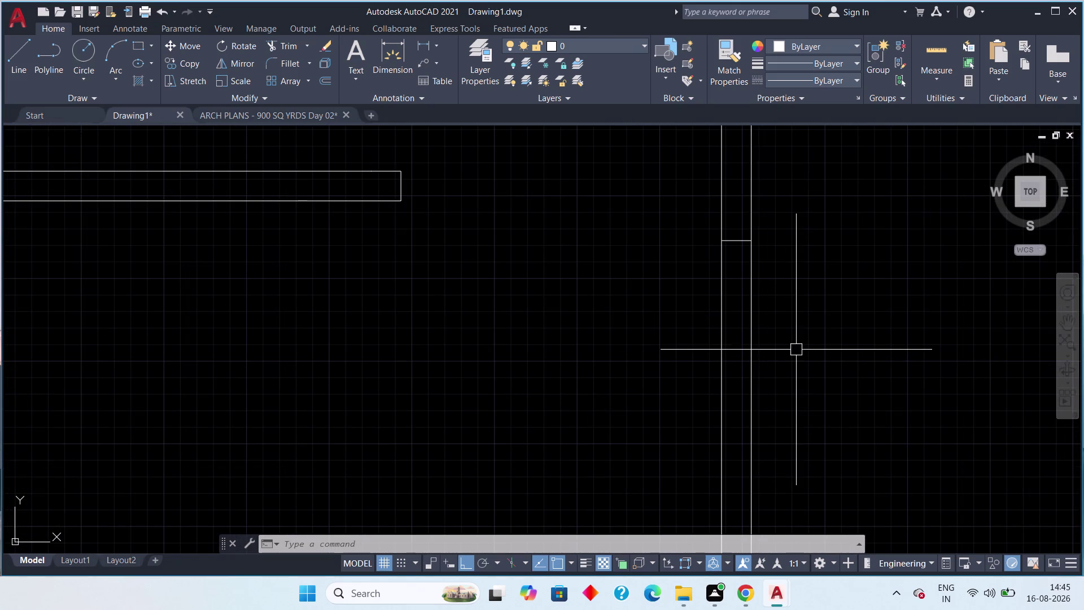
Offset the short wall line 3 feet along the wall.
text(off)
key(space)
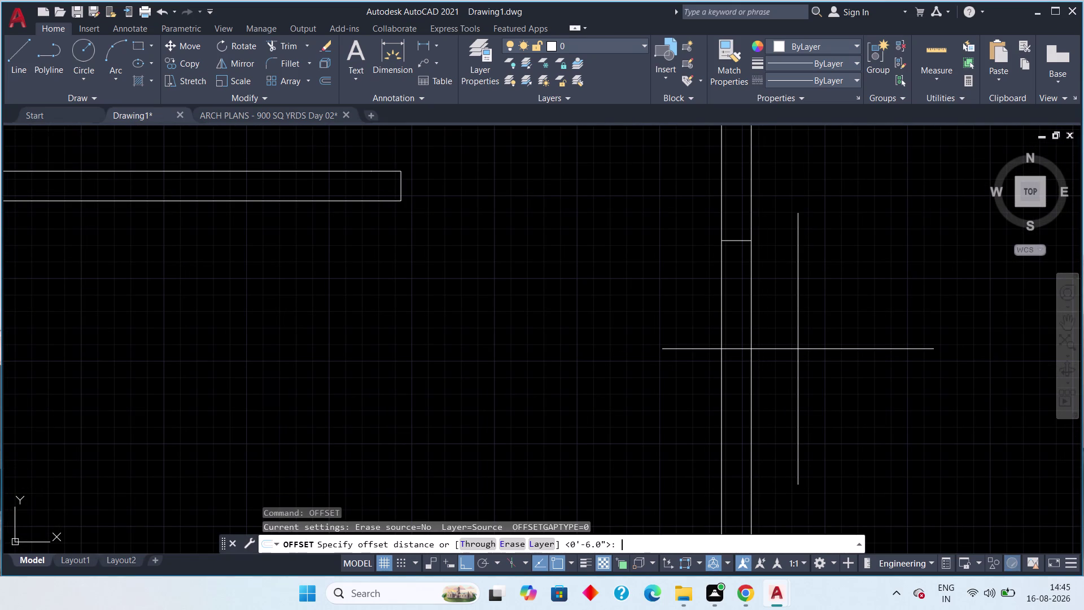
text(3')
key(space)
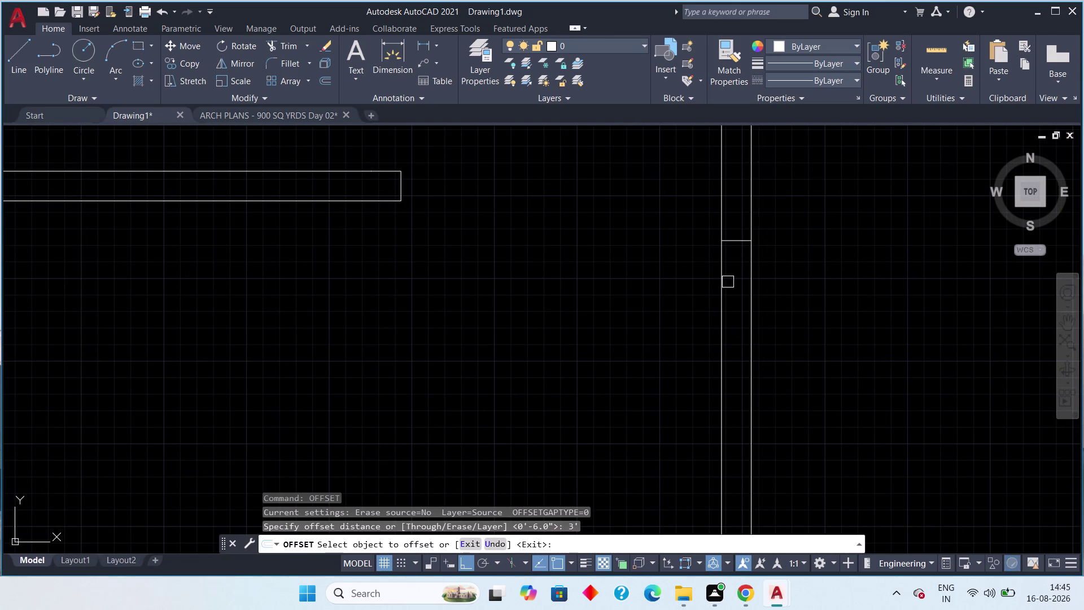
click(733, 240)
drag(743, 290, 744, 306)
scroll(down, 3)
key(Escape)
scroll(up, 3)
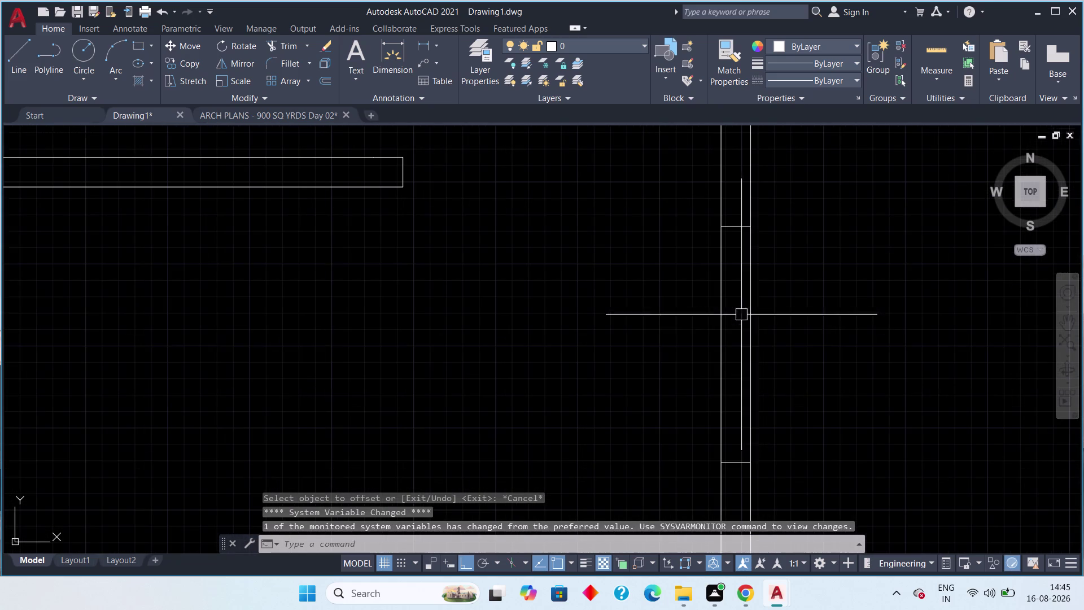
Fence-trim across the wall lines at the opening with TR.
text(tr)
key(space)
drag(898, 309, 881, 315)
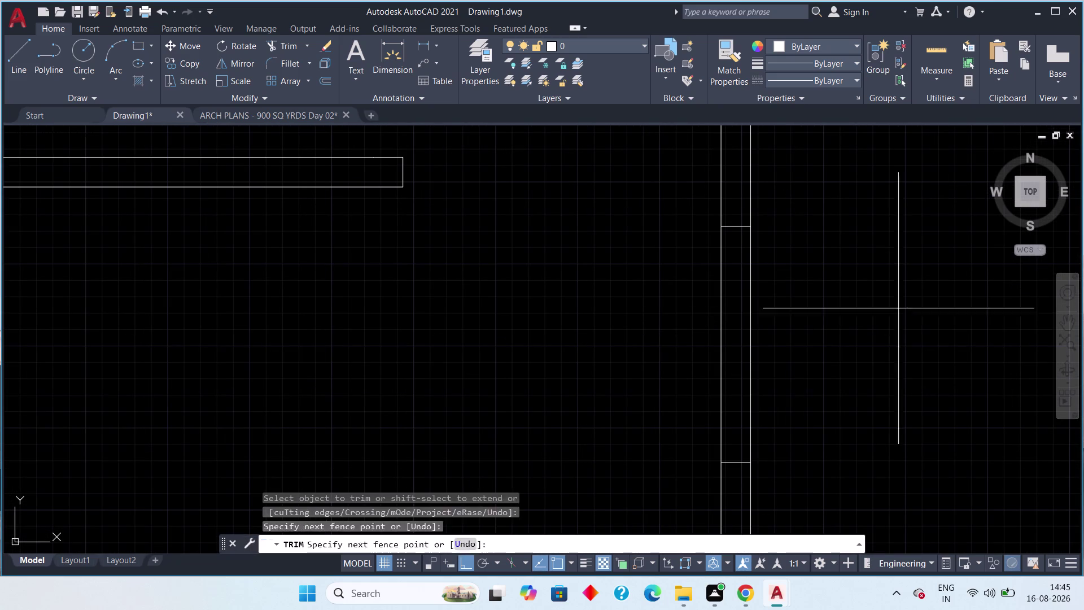
click(657, 377)
drag(806, 353, 810, 359)
scroll(down, 3)
scroll(down, 3)
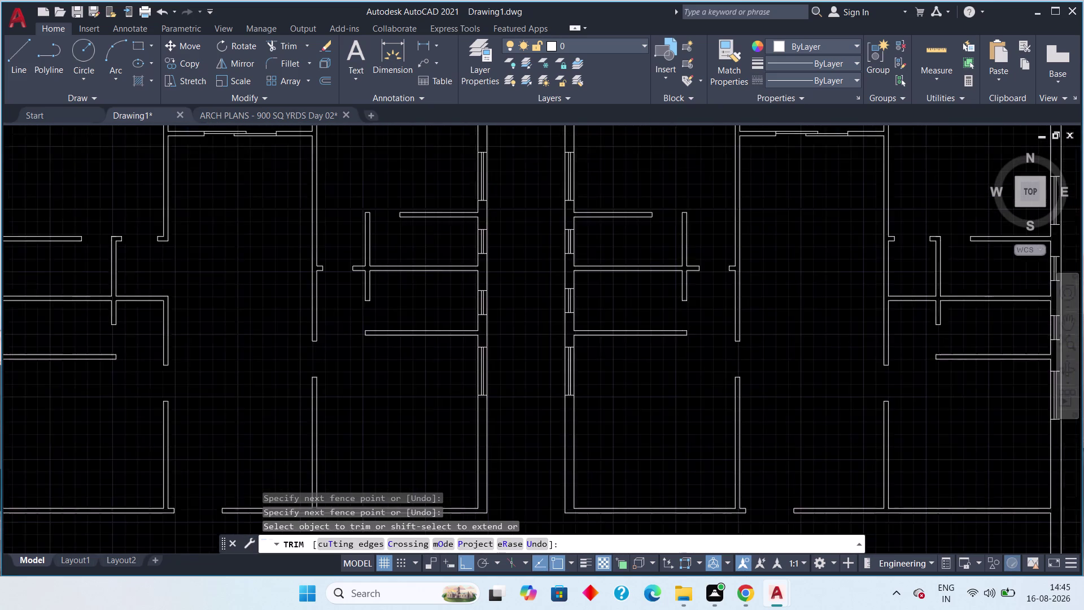
Inspect the boundary and both flat rows, then exit the TRIM command.
middle_drag(653, 378, 688, 308)
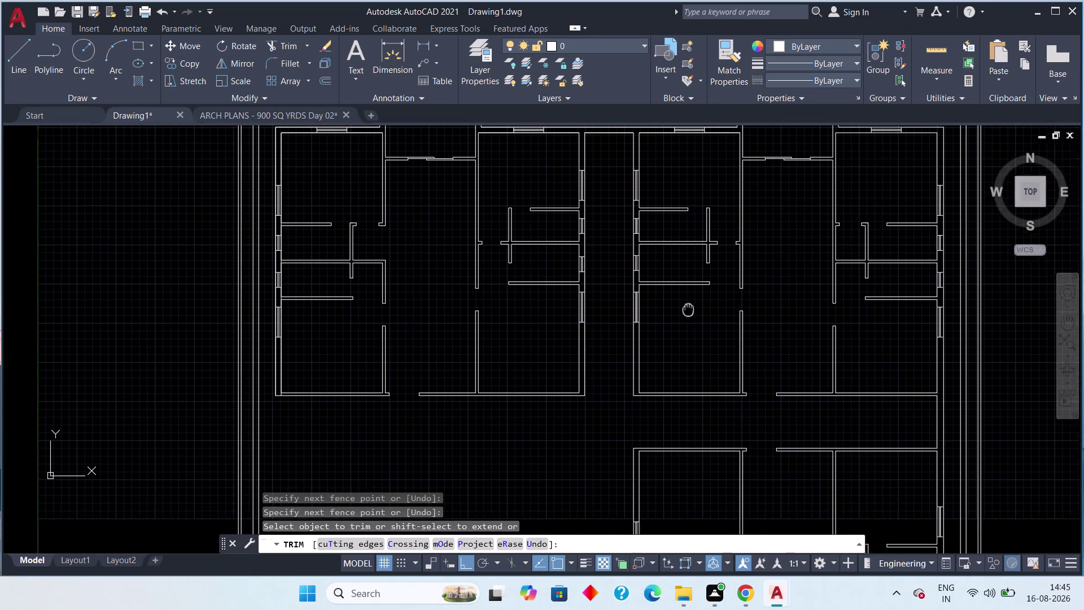
middle_drag(689, 307, 685, 309)
scroll(down, 3)
middle_drag(752, 463, 728, 363)
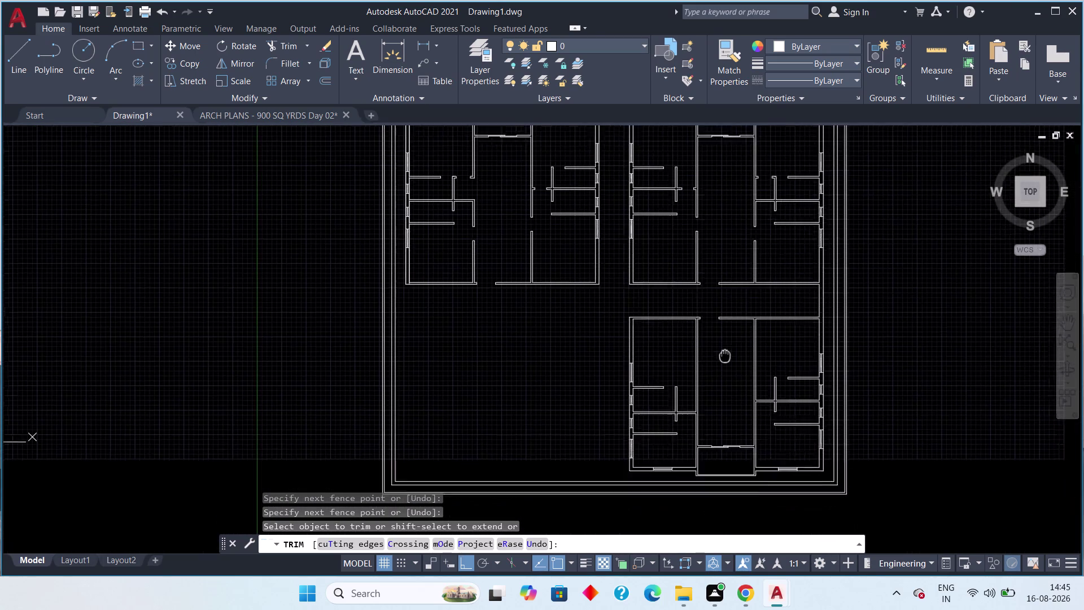
middle_drag(728, 363, 700, 409)
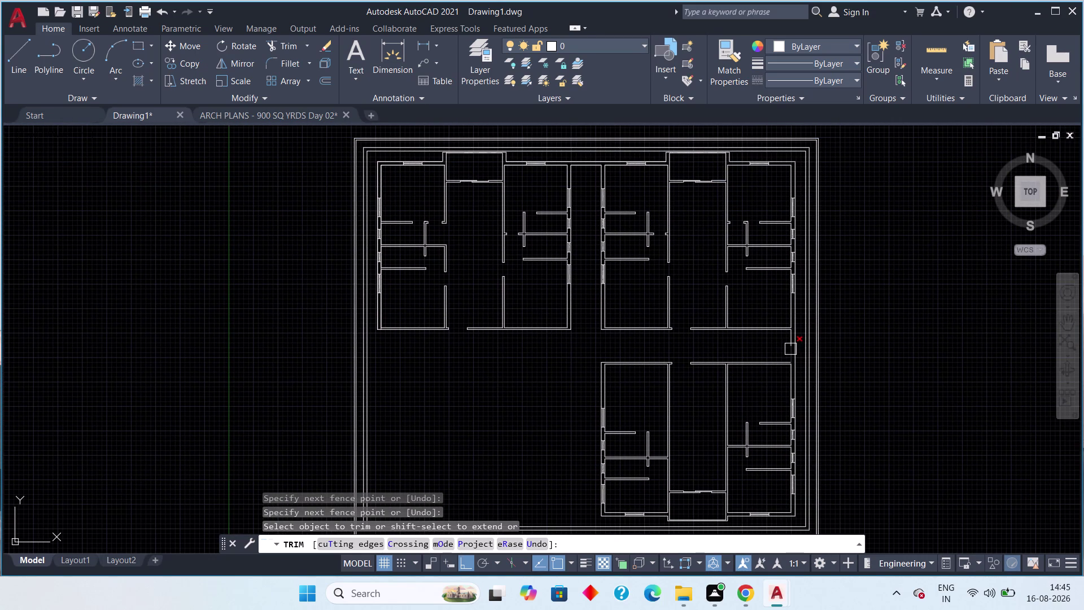
scroll(up, 3)
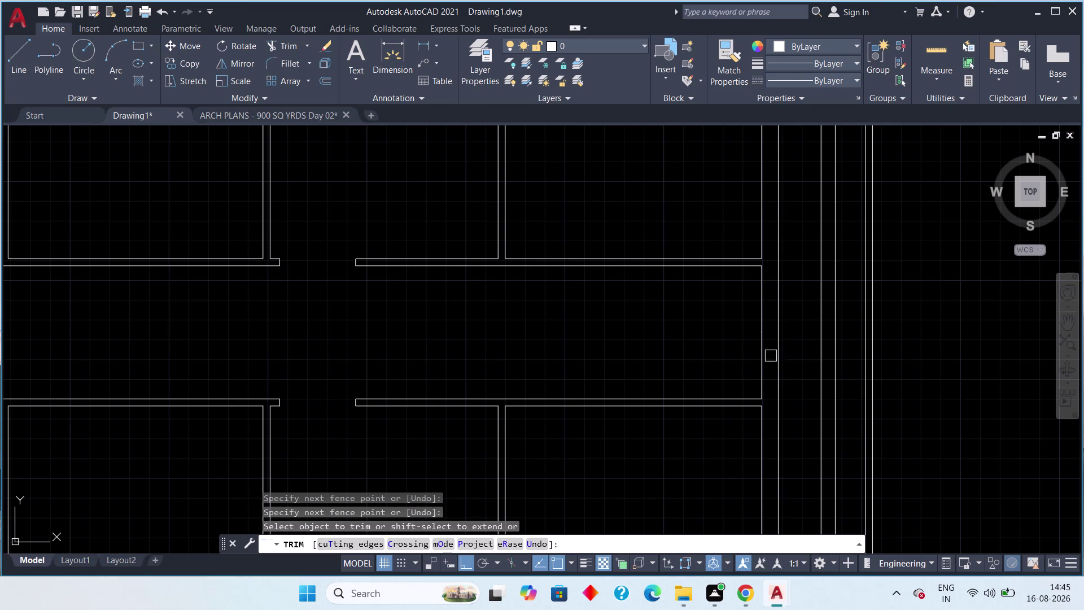
scroll(down, 3)
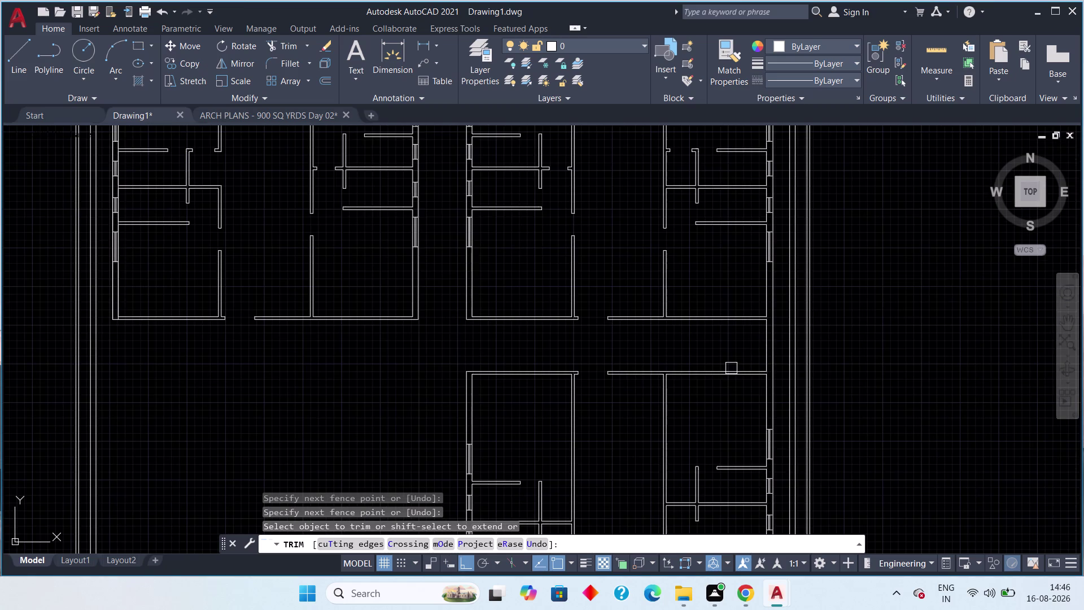
scroll(down, 3)
middle_drag(723, 361, 767, 353)
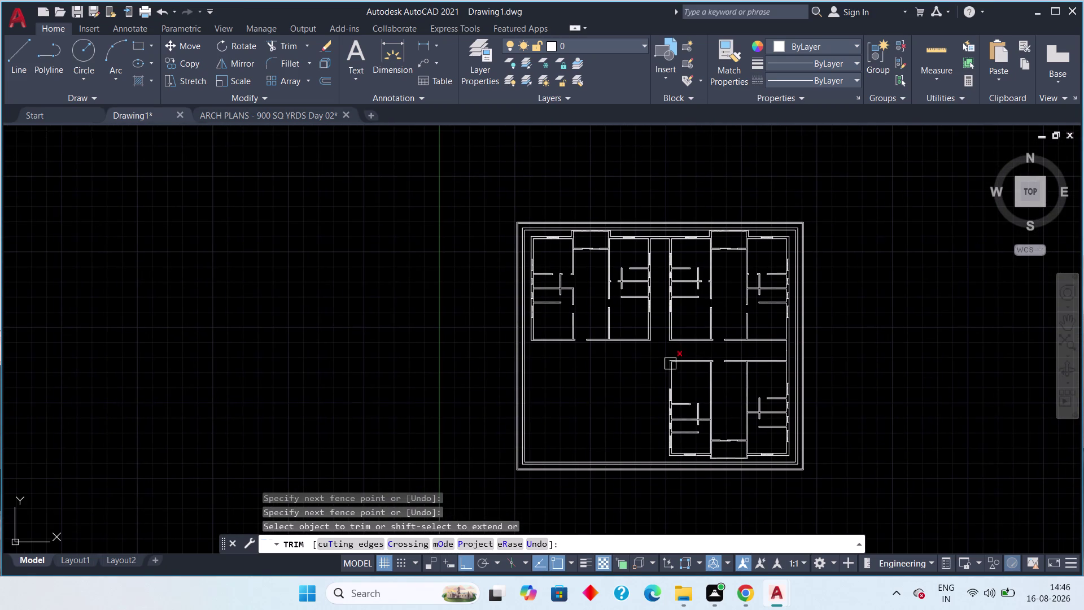
scroll(up, 3)
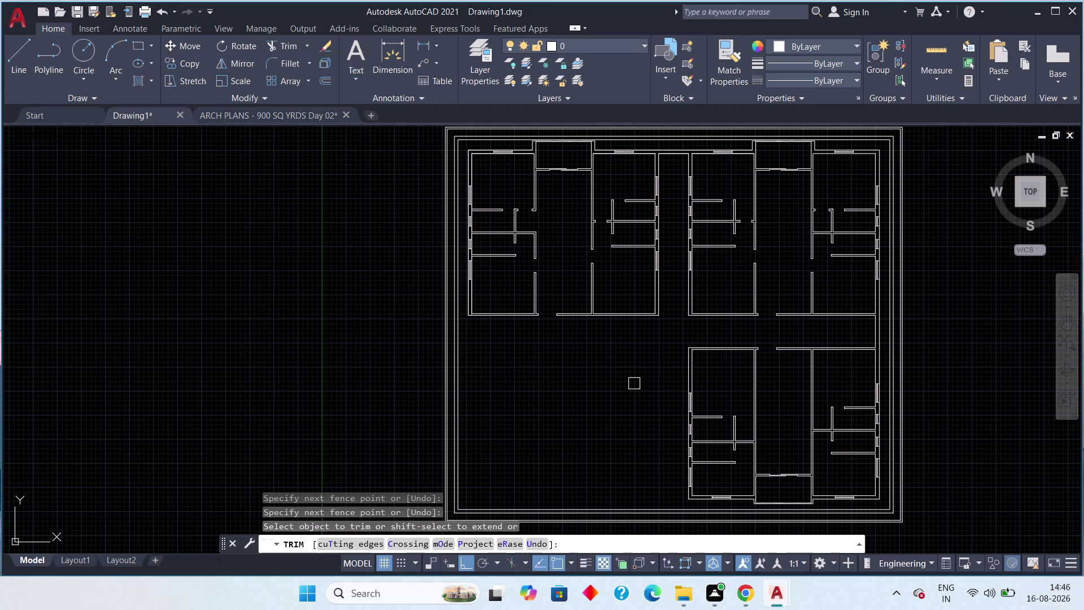
scroll(down, 3)
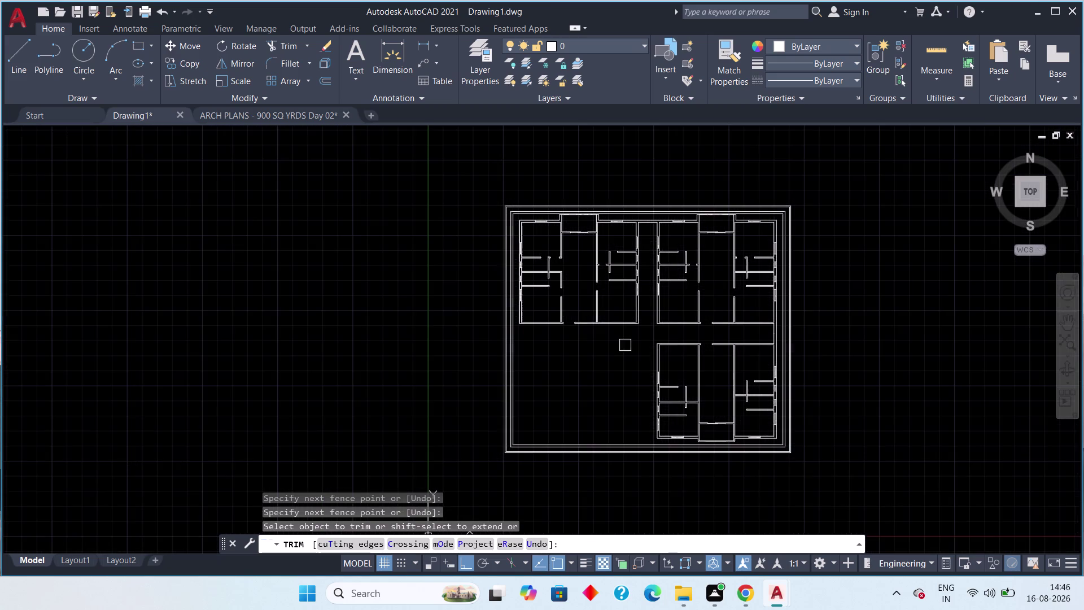
middle_drag(633, 366, 599, 369)
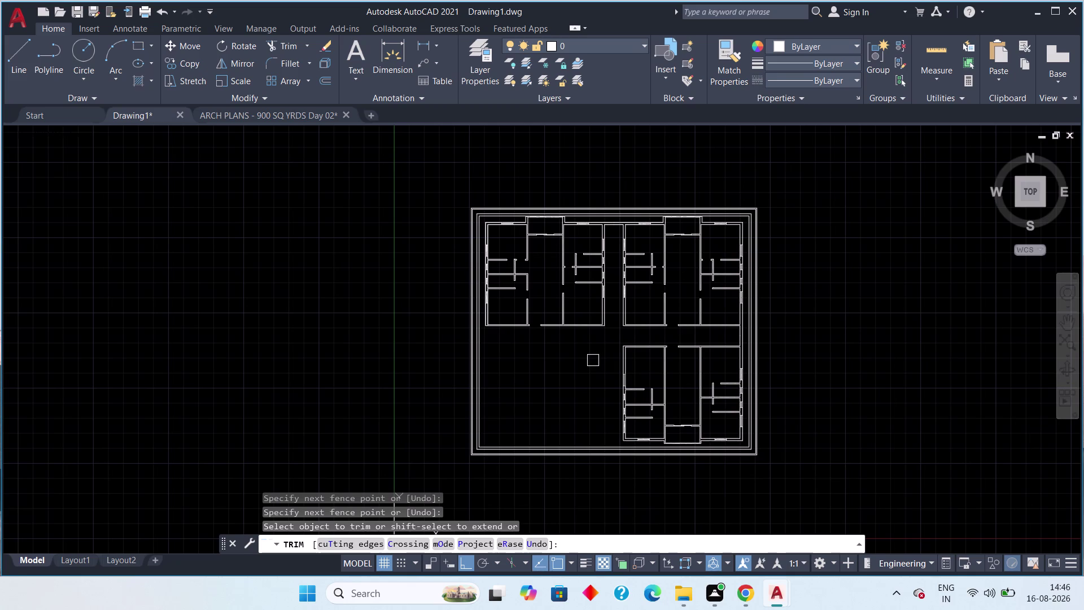
key(Escape)
key(Escape)
Pan and zoom over the top flats, corridor and central partition walls to review them.
scroll(up, 3)
middle_drag(602, 350, 609, 382)
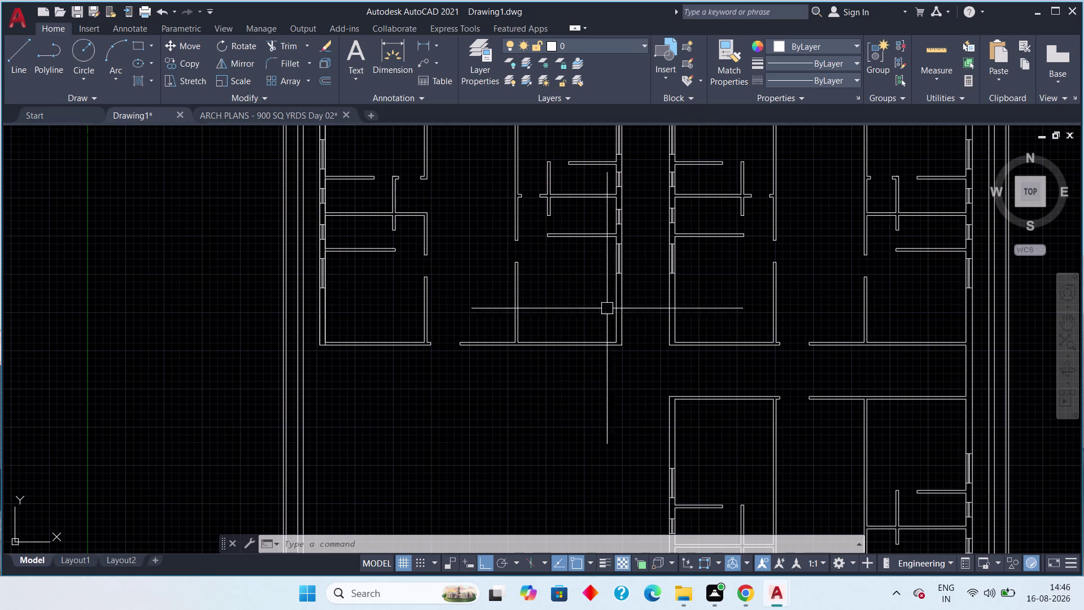
middle_drag(619, 318, 562, 374)
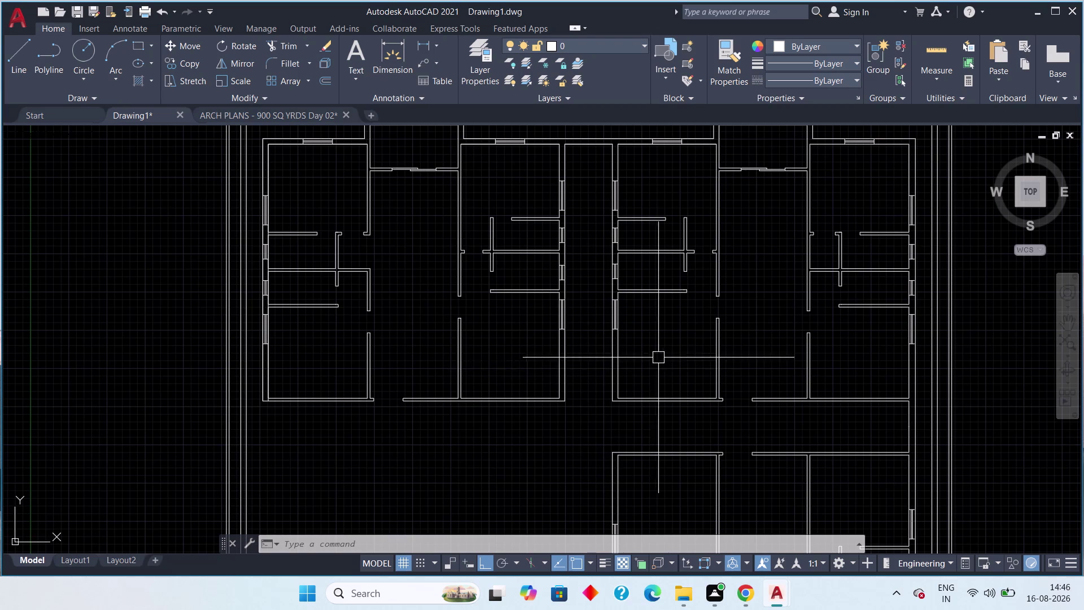
middle_drag(661, 358, 495, 383)
scroll(down, 3)
middle_drag(529, 378, 484, 382)
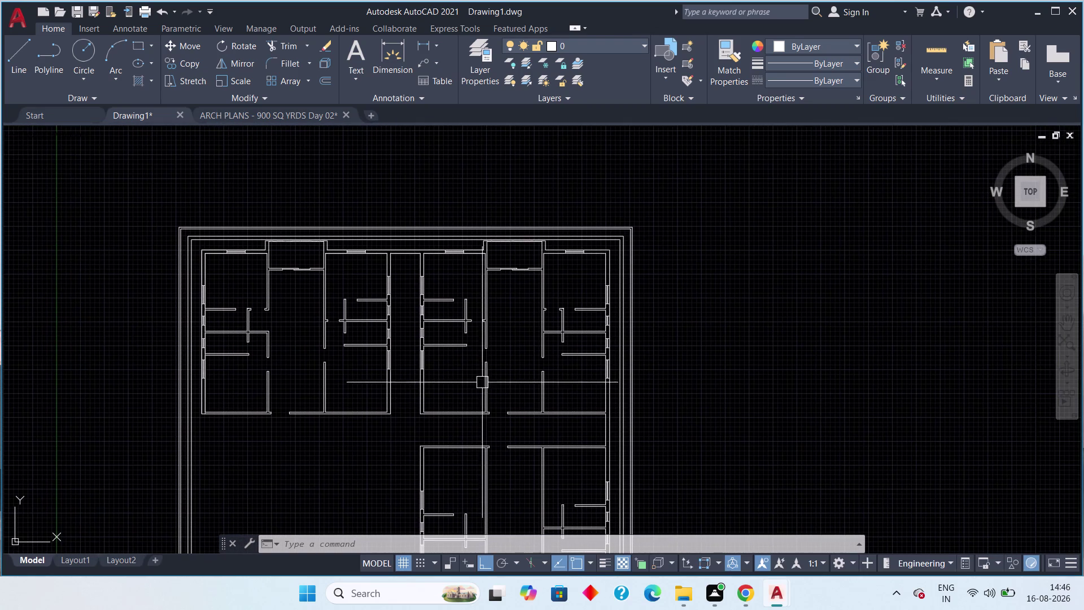
middle_drag(417, 376, 370, 315)
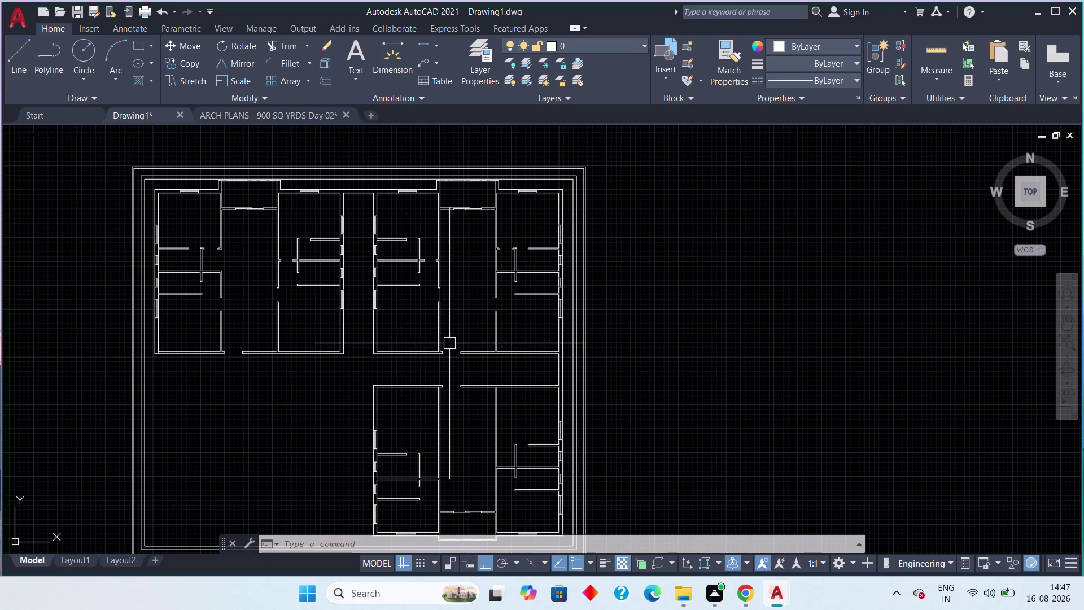
middle_drag(466, 340, 541, 301)
middle_drag(427, 322, 493, 312)
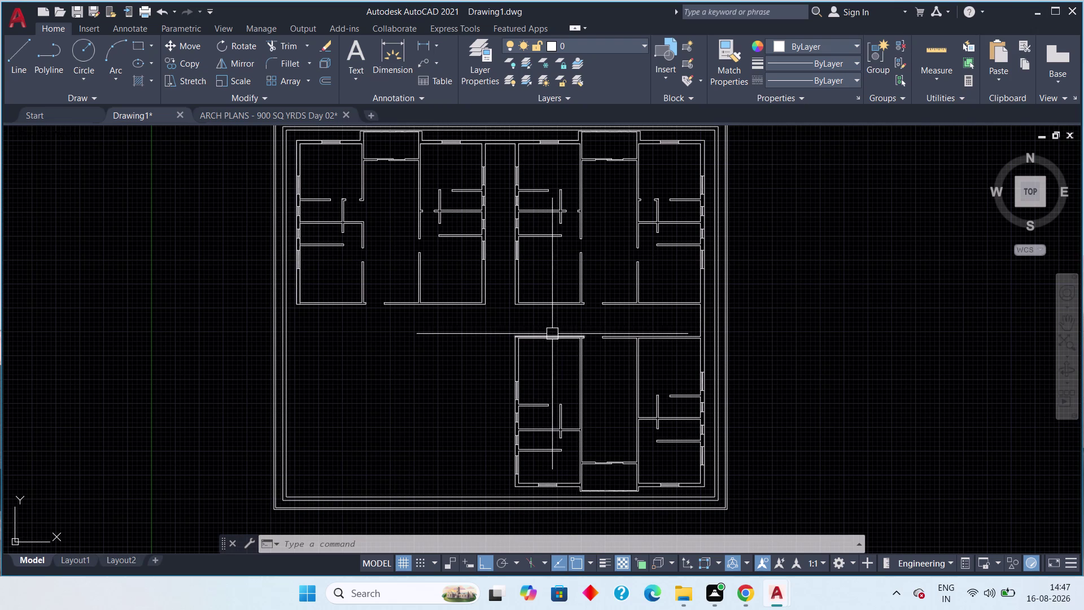
scroll(up, 3)
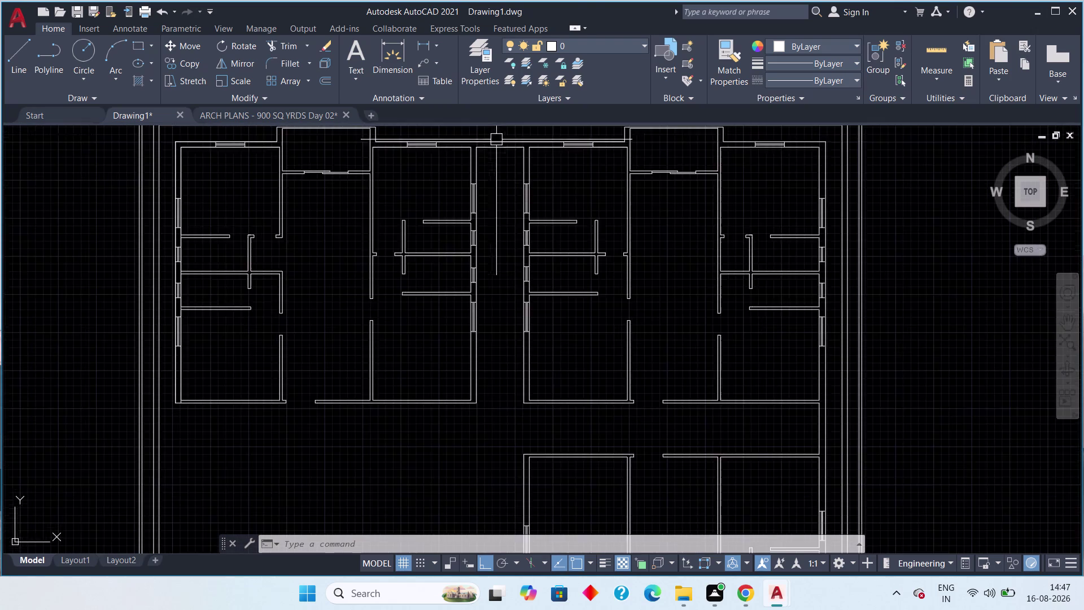
scroll(up, 3)
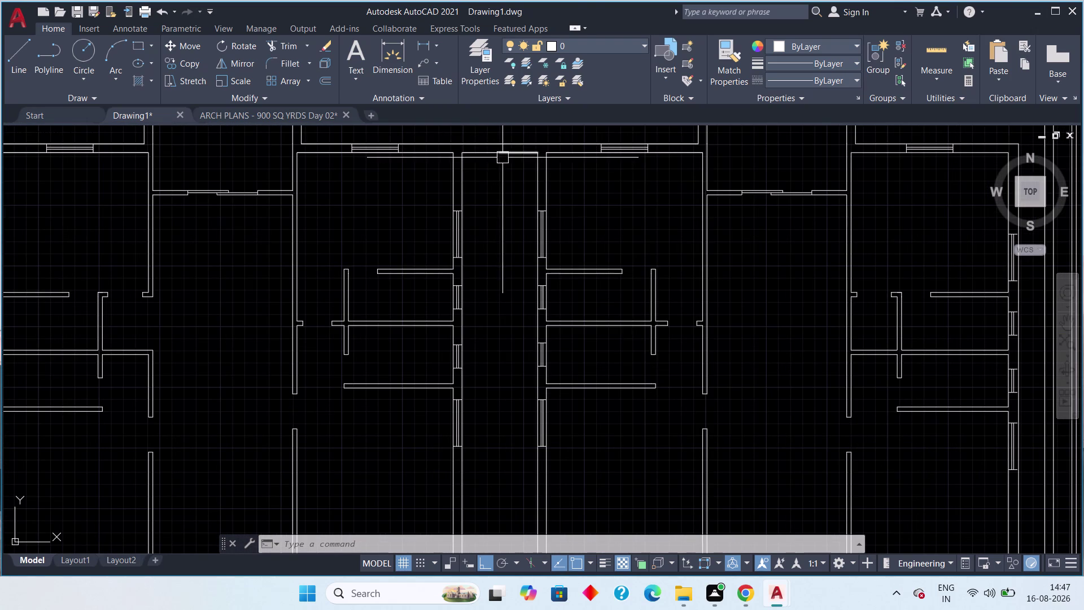
middle_drag(500, 174, 537, 157)
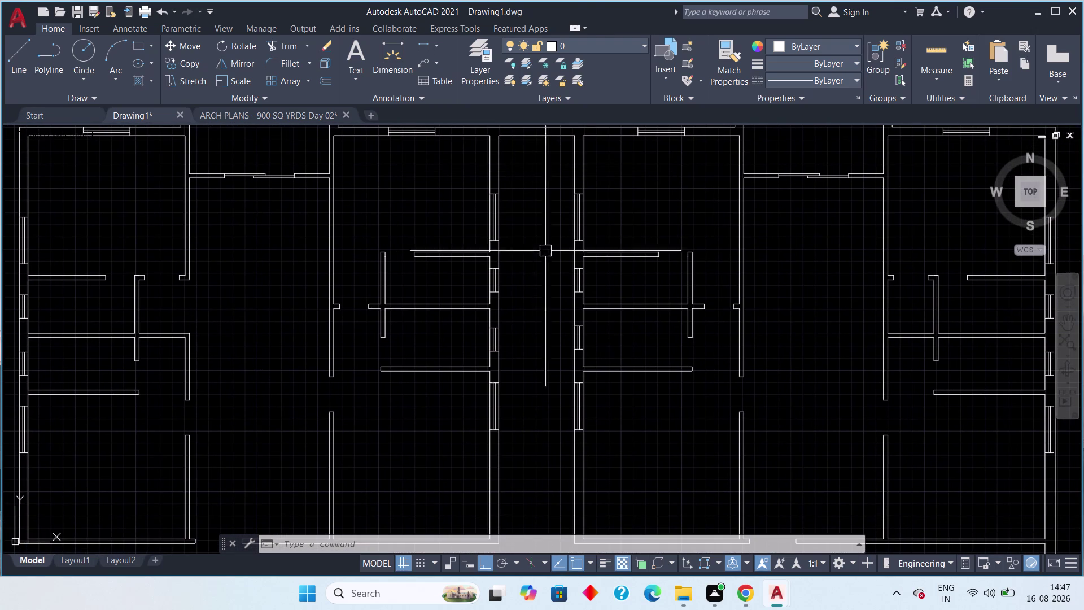
scroll(down, 3)
middle_drag(545, 308, 540, 298)
scroll(up, 3)
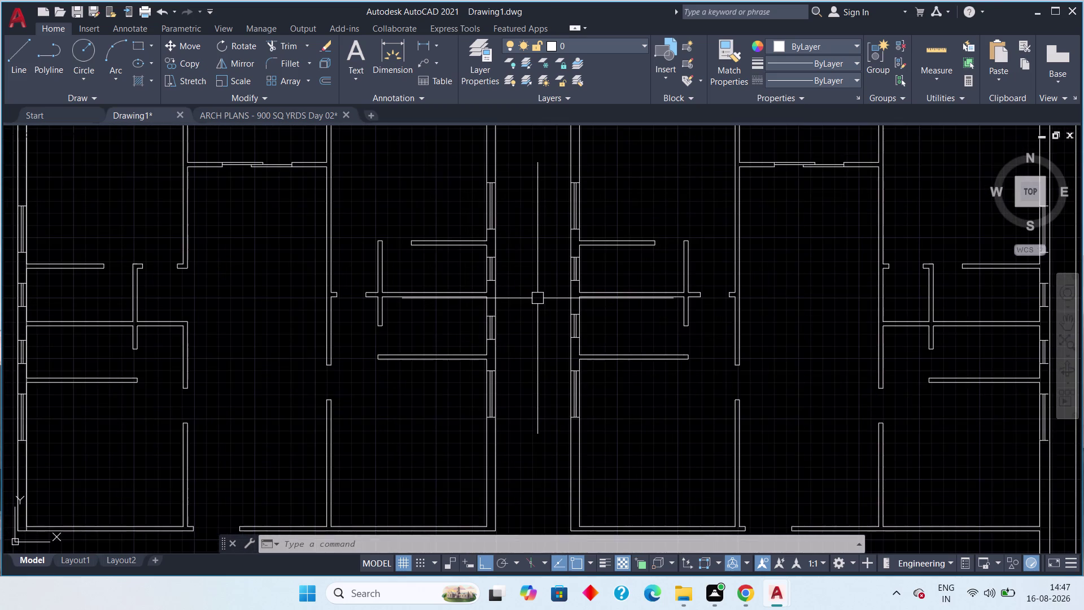
middle_drag(536, 298, 526, 357)
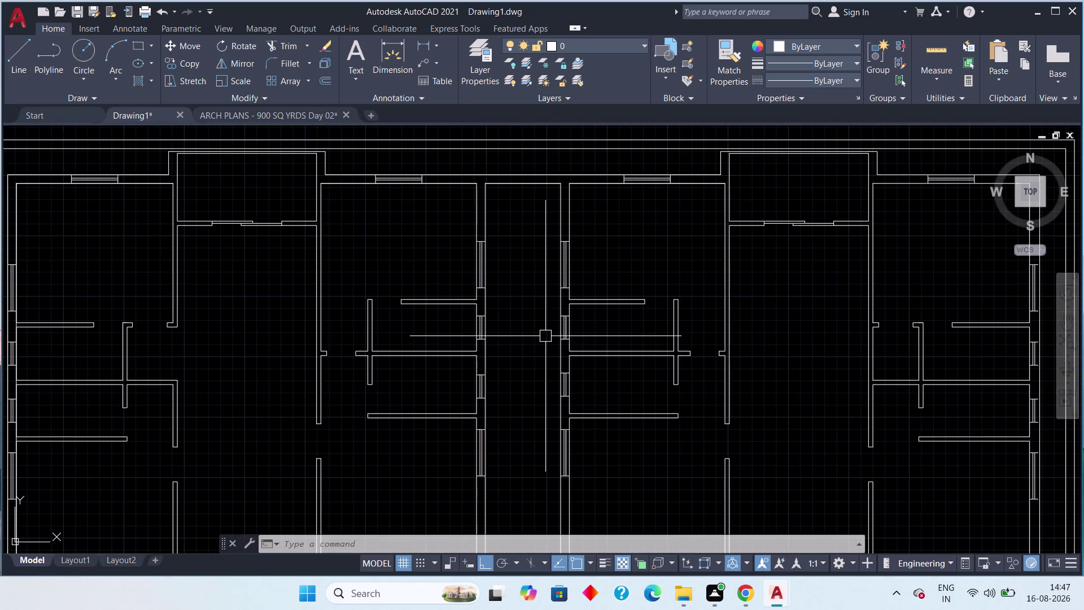
Zoom in on the lower flats by the right boundary wall and pick a short wall piece.
scroll(down, 3)
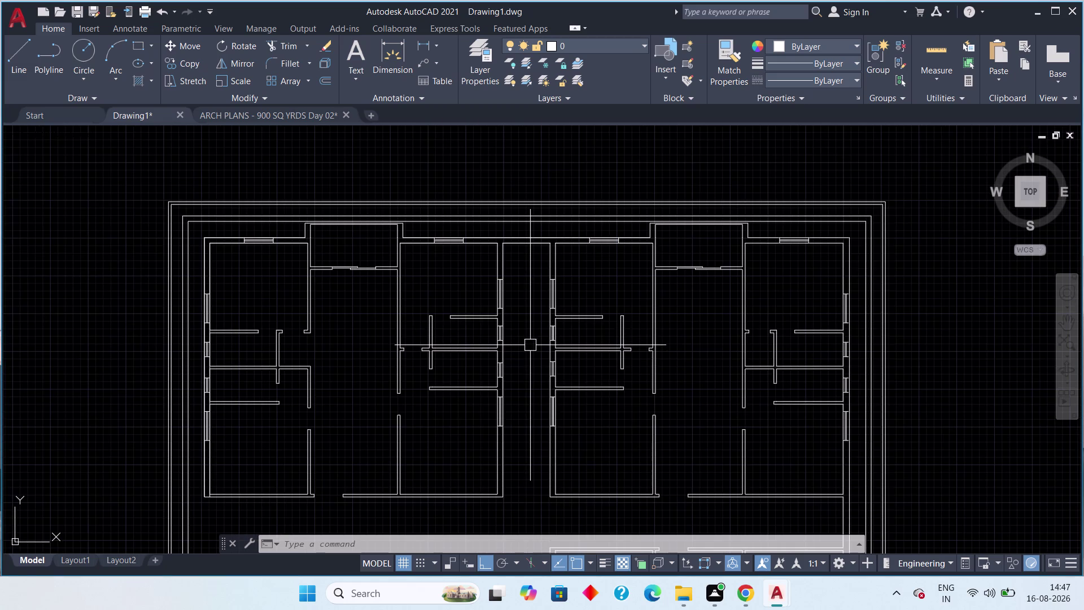
scroll(up, 3)
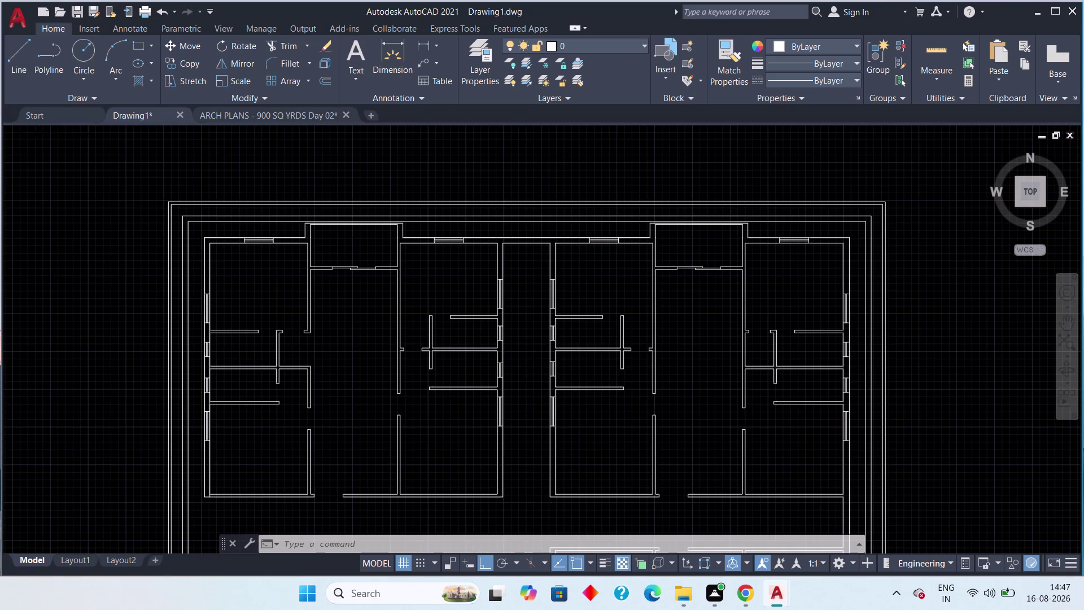
scroll(down, 3)
scroll(up, 3)
scroll(down, 3)
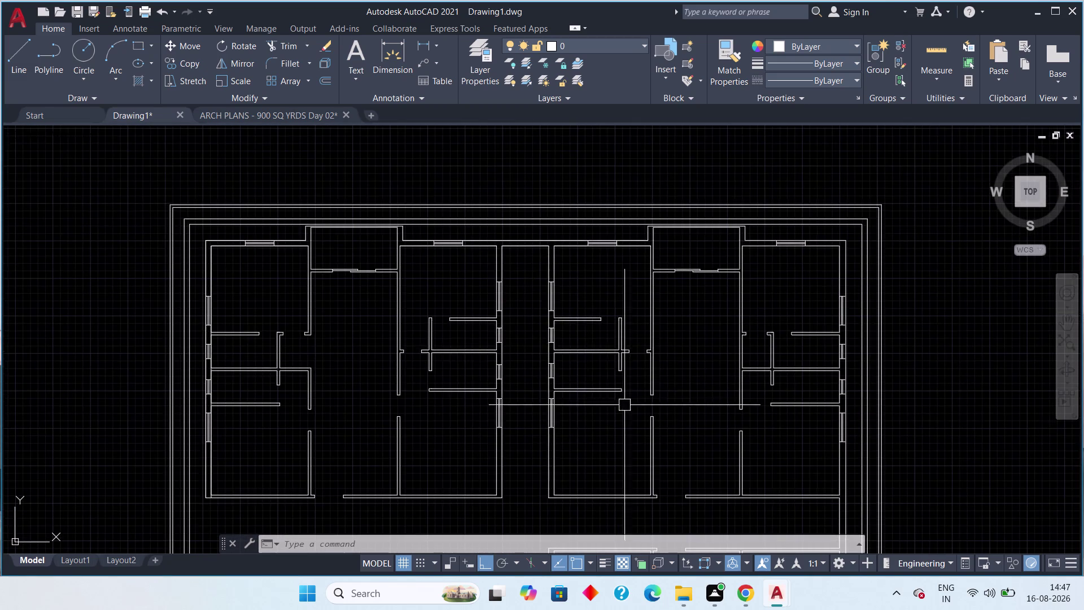
scroll(down, 3)
middle_drag(625, 405, 633, 292)
scroll(down, 3)
scroll(up, 3)
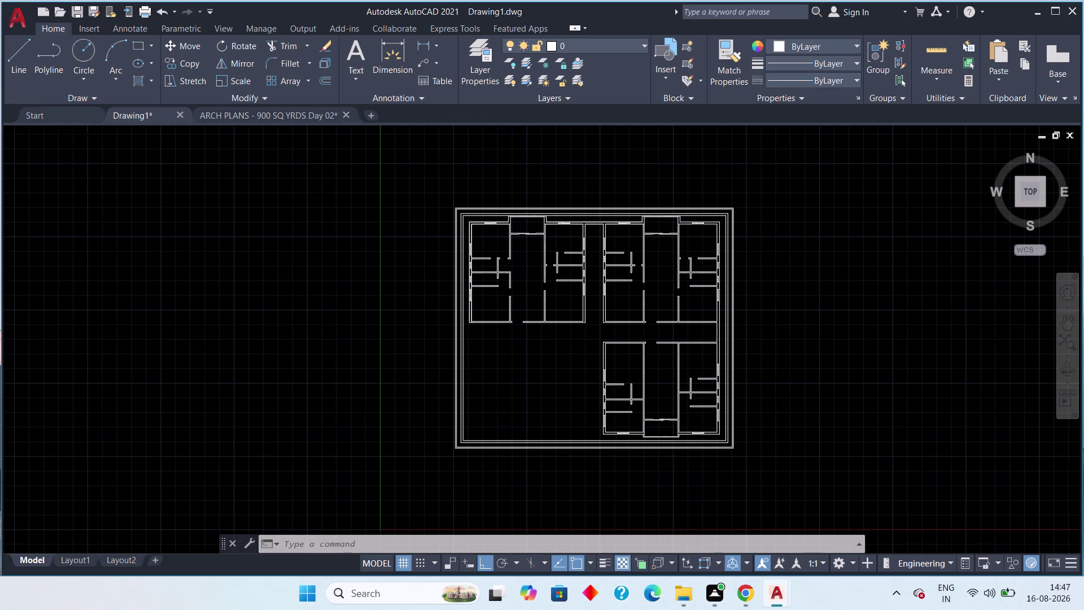
middle_drag(706, 408, 637, 382)
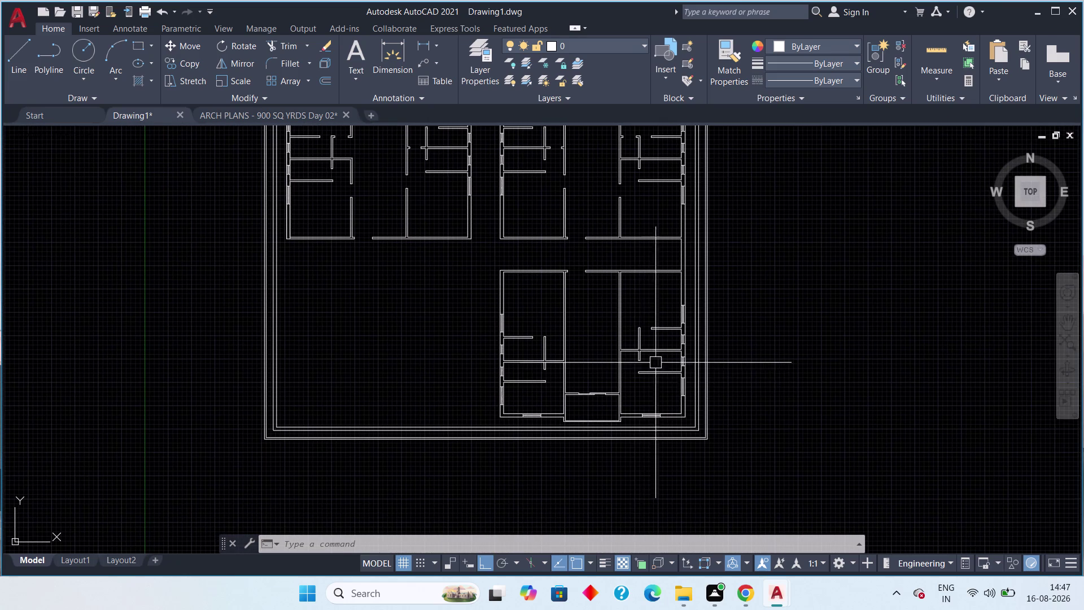
middle_drag(678, 306, 624, 371)
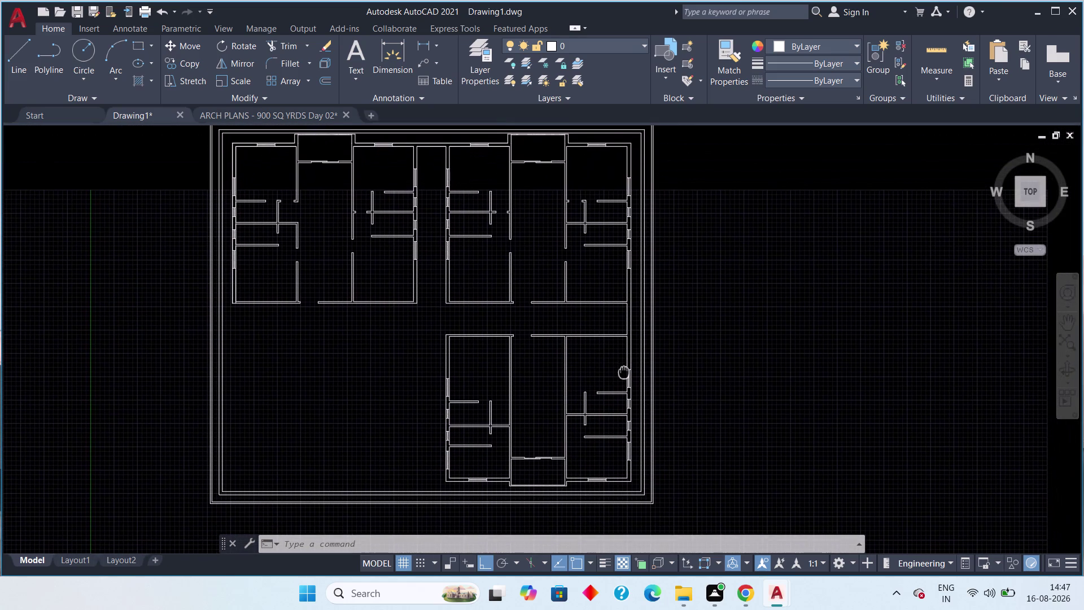
middle_drag(624, 371, 628, 385)
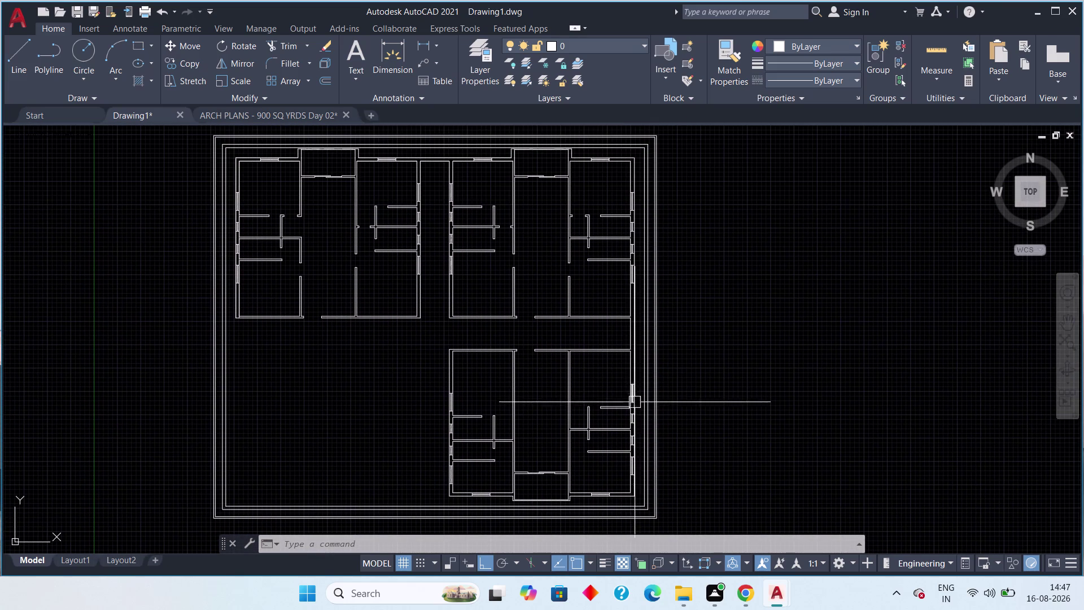
scroll(up, 3)
middle_drag(594, 336, 588, 269)
middle_drag(581, 266, 581, 304)
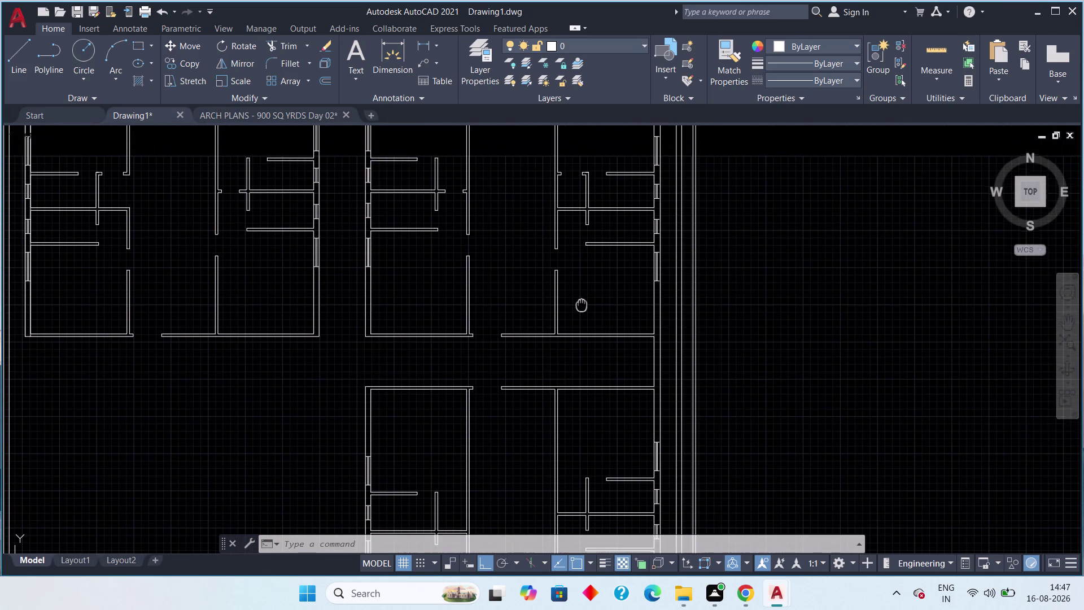
middle_drag(582, 304, 582, 305)
scroll(down, 3)
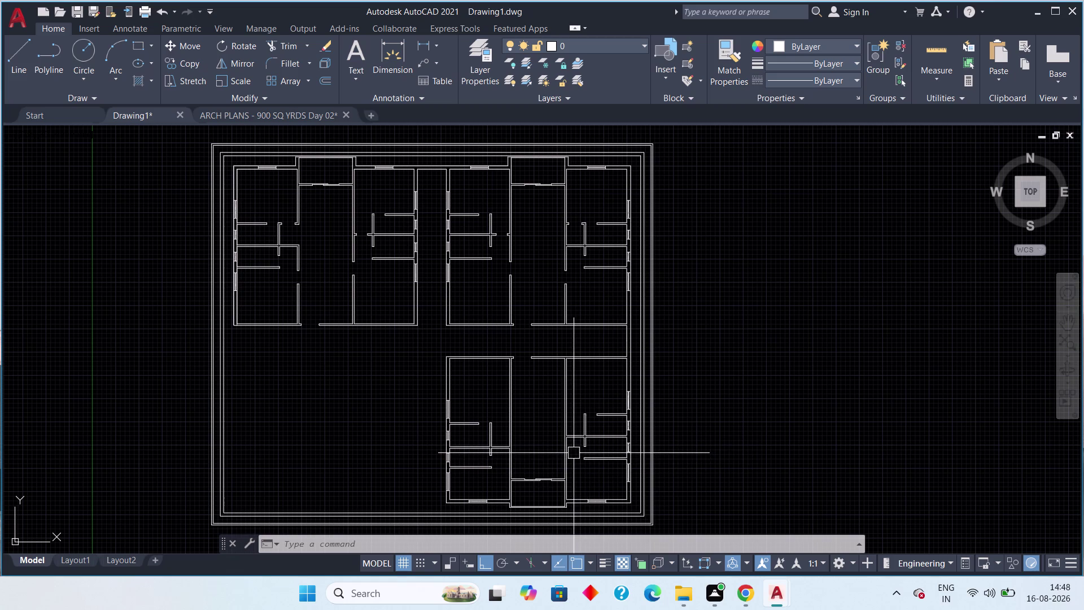
scroll(up, 3)
scroll(down, 3)
middle_drag(571, 452, 553, 385)
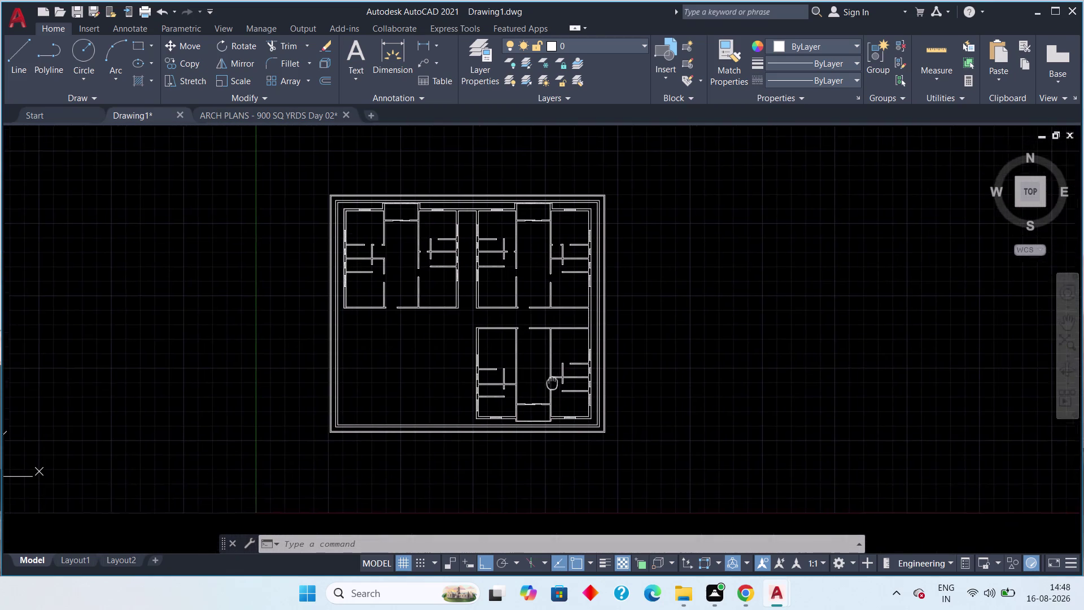
middle_drag(553, 385, 534, 367)
scroll(up, 3)
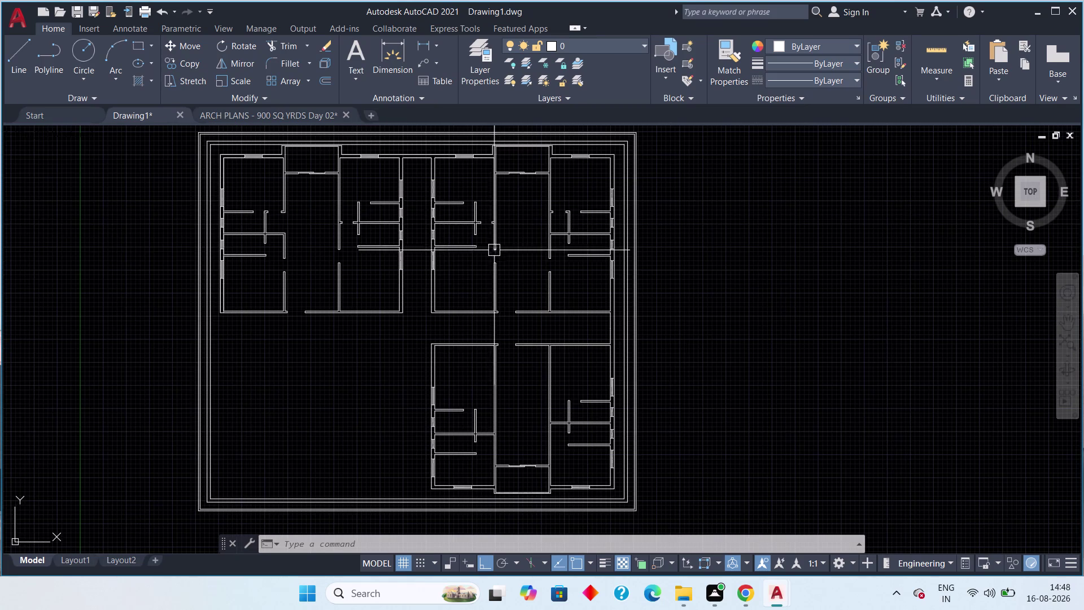
scroll(up, 3)
scroll(down, 3)
middle_drag(571, 369, 552, 325)
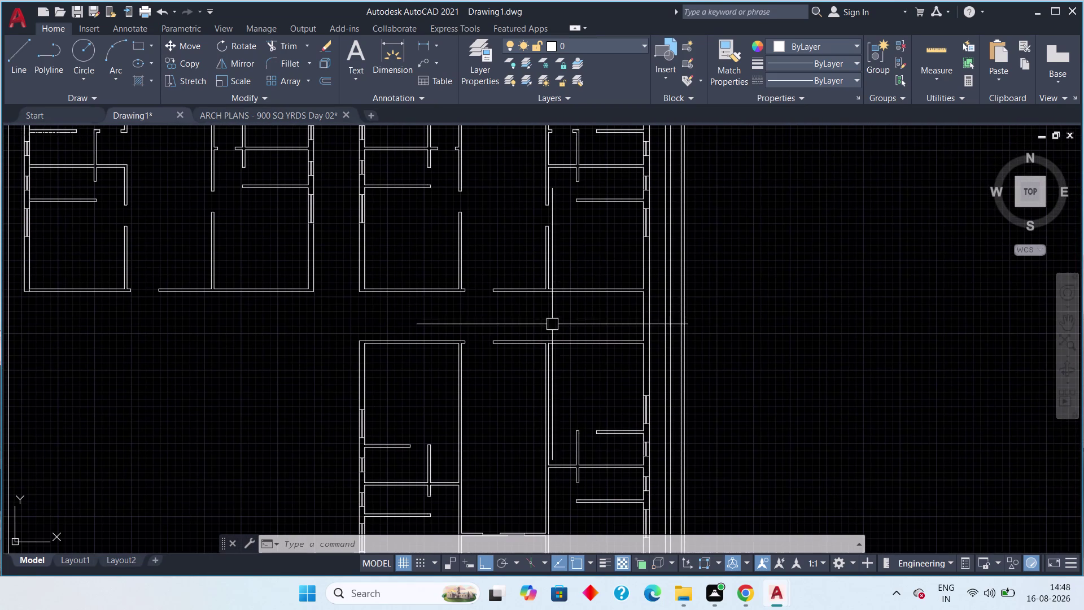
click(645, 328)
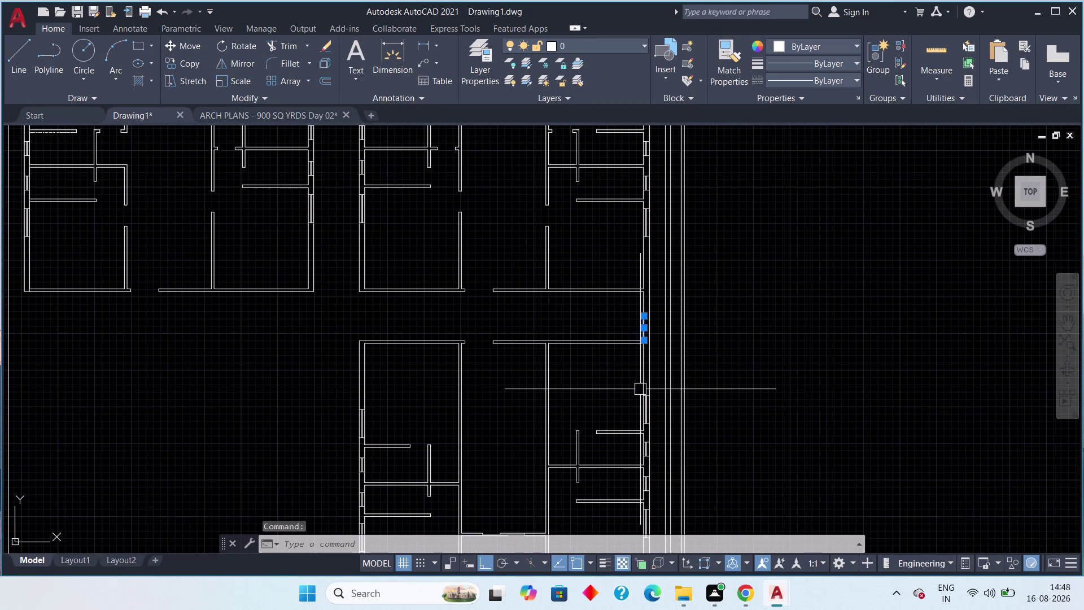
Delete the short stray wall piece beside the right boundary wall.
key(Delete)
click(653, 330)
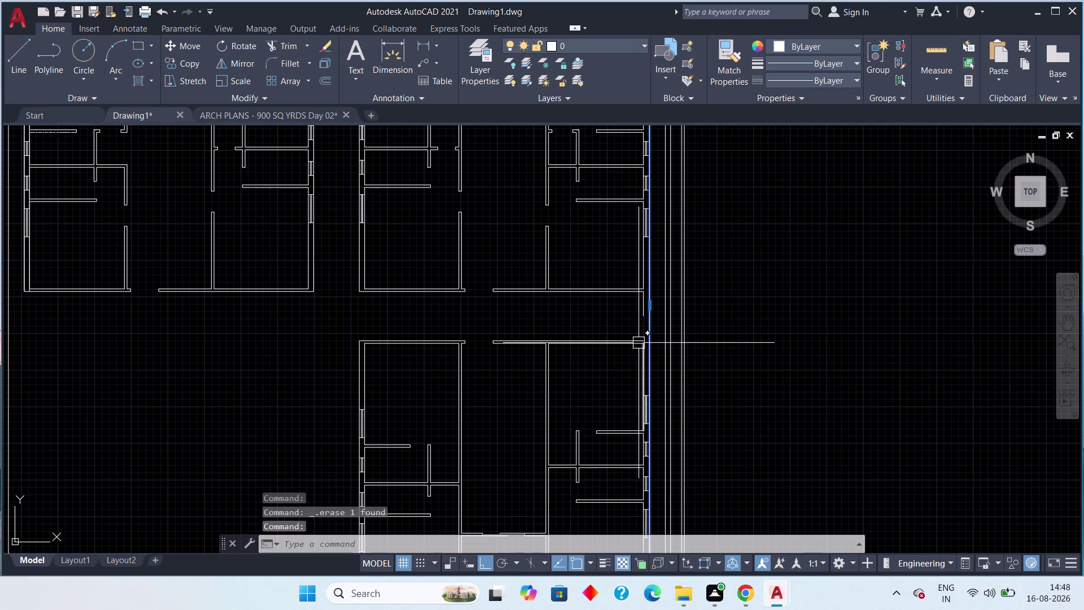
key(Escape)
Draw a short line at the right wall junction.
click(2, 59)
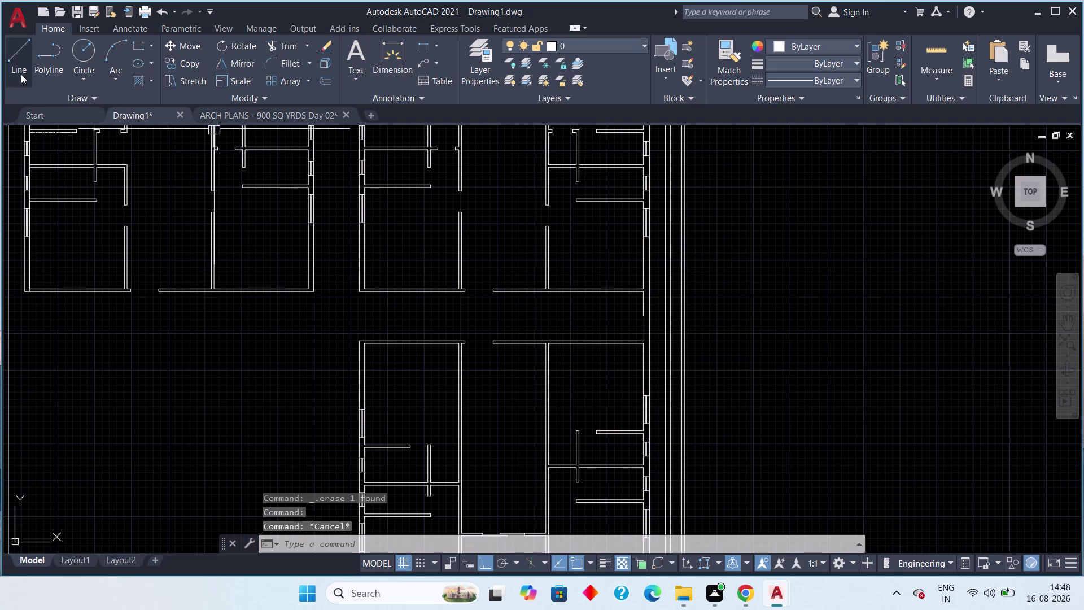
click(14, 70)
scroll(up, 3)
middle_drag(642, 333, 570, 365)
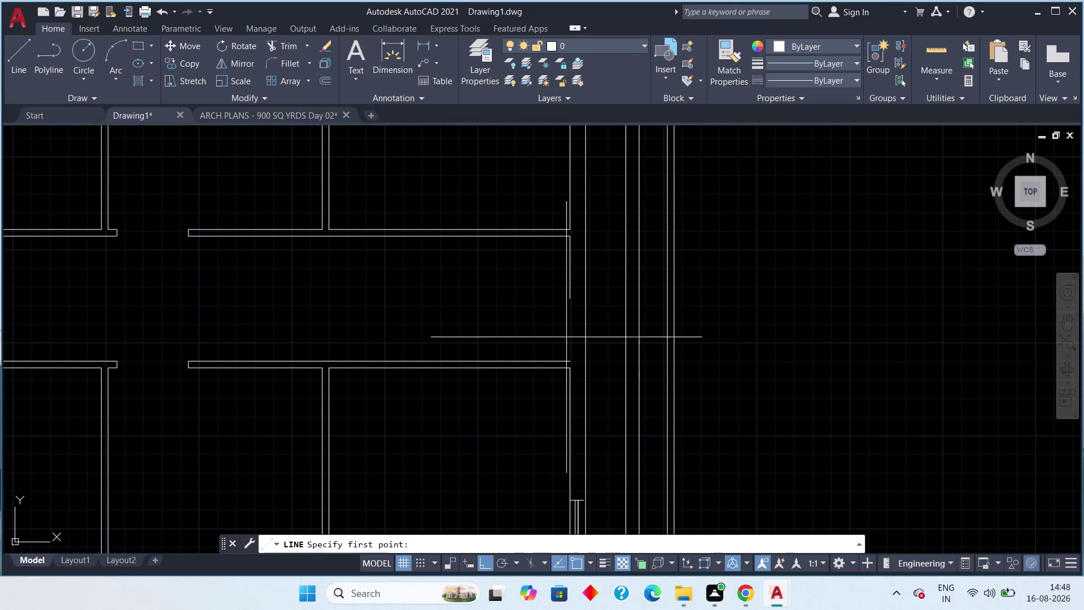
click(573, 299)
click(583, 298)
key(Escape)
Start a trim (TR) on a wall line, then cancel it.
scroll(down, 3)
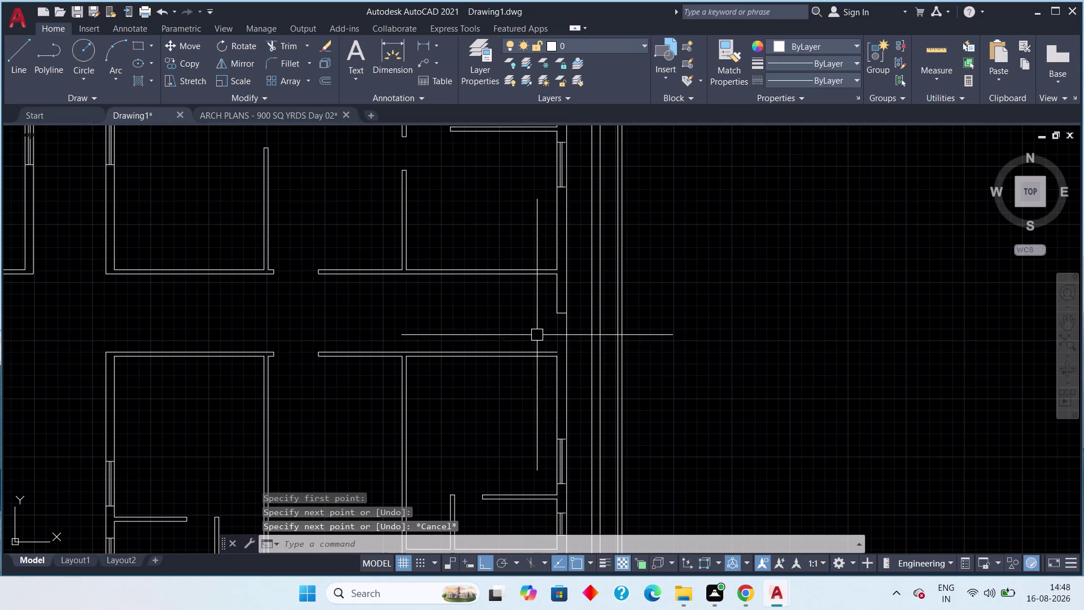
key(t)
key(r)
key(space)
click(564, 344)
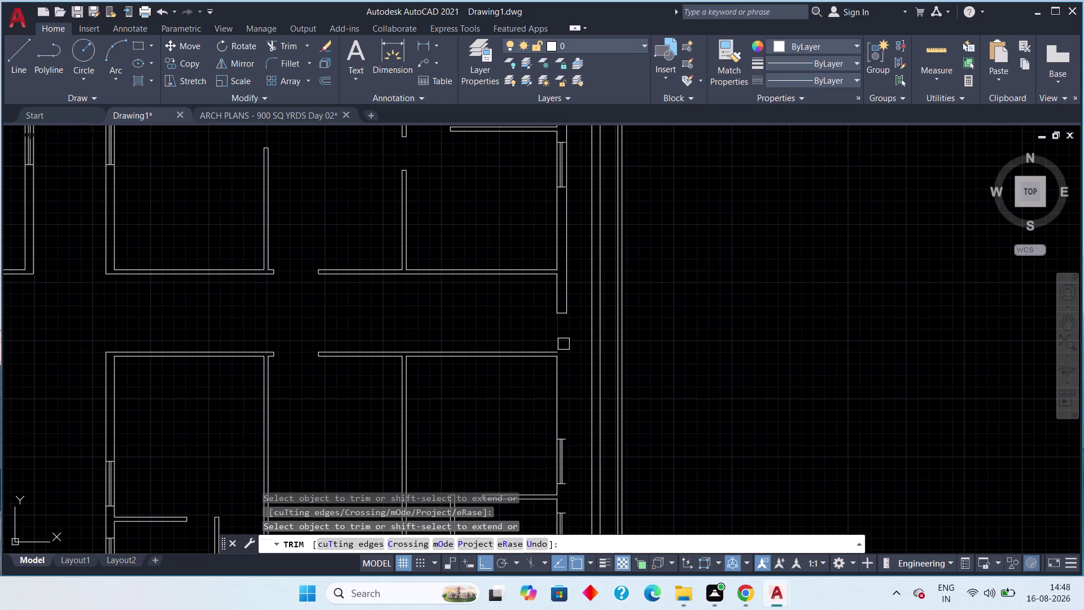
key(Escape)
Window-select the lower pair of flats and delete them, removing 118 objects.
scroll(down, 3)
middle_drag(540, 296, 492, 213)
scroll(down, 3)
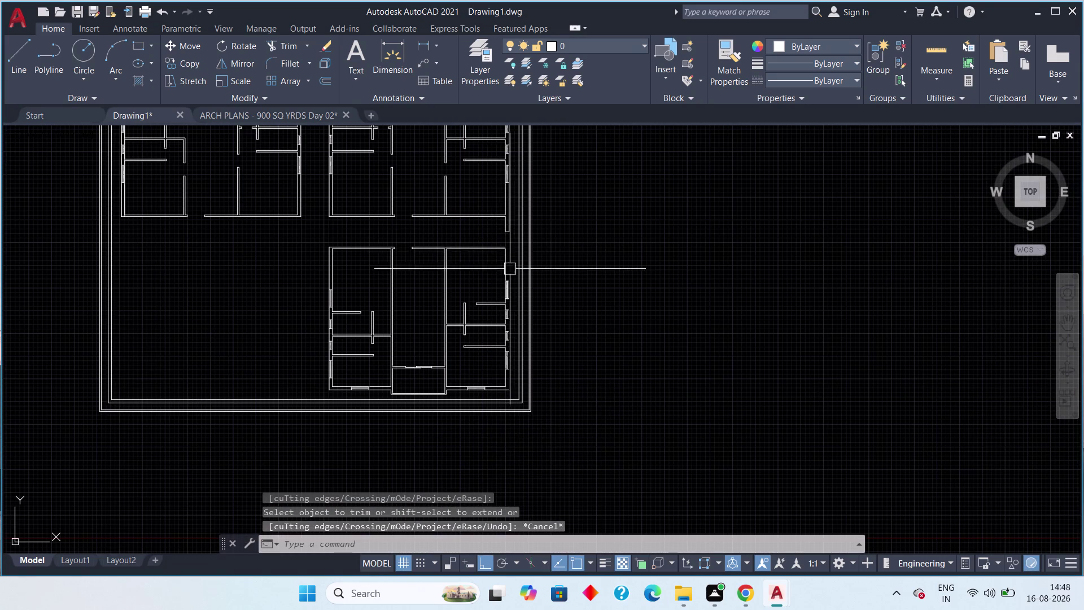
click(514, 242)
key(Escape)
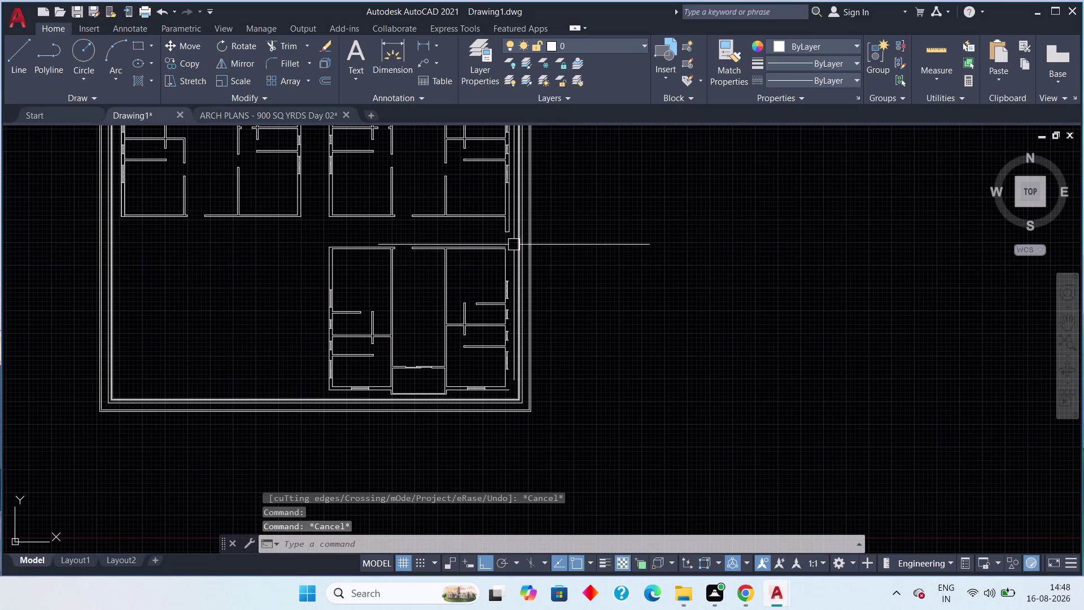
scroll(up, 3)
click(511, 241)
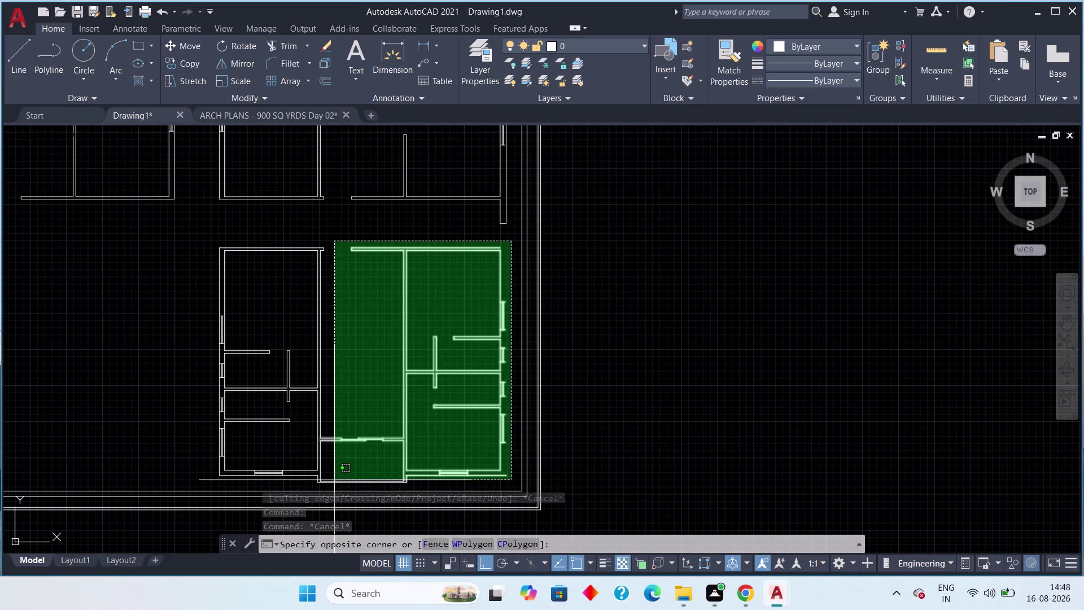
click(212, 485)
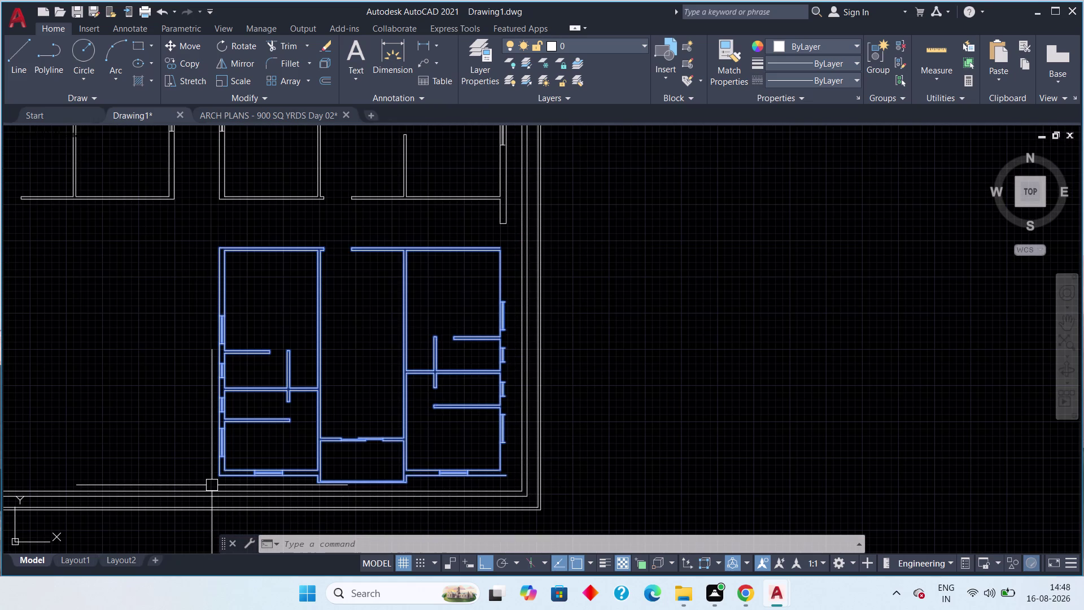
key(Delete)
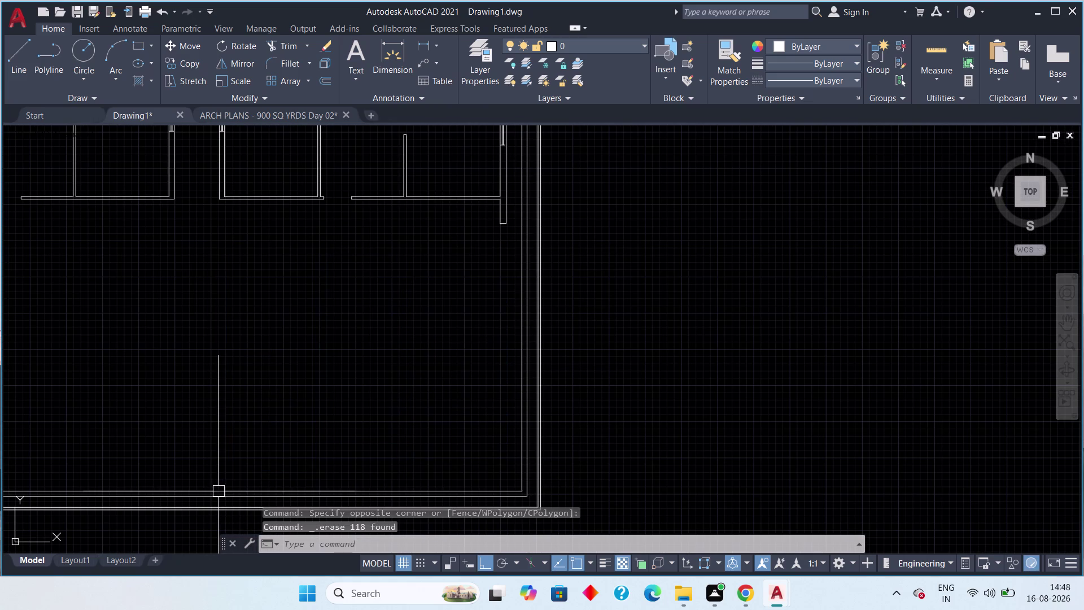
middle_drag(302, 430, 303, 463)
scroll(down, 3)
middle_drag(332, 385, 303, 448)
scroll(up, 3)
middle_drag(209, 253, 217, 314)
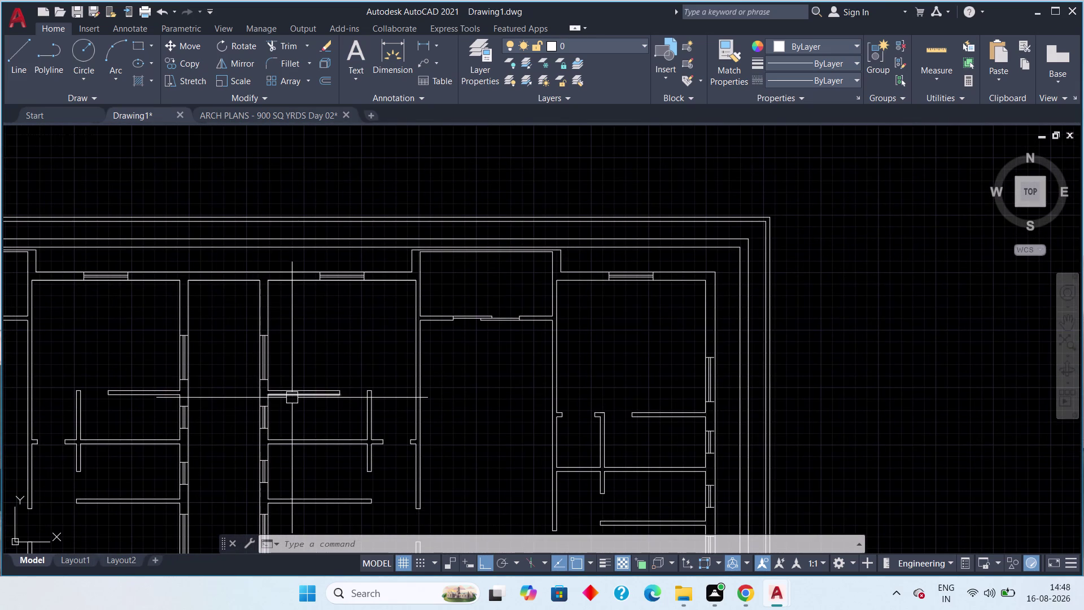
click(21, 53)
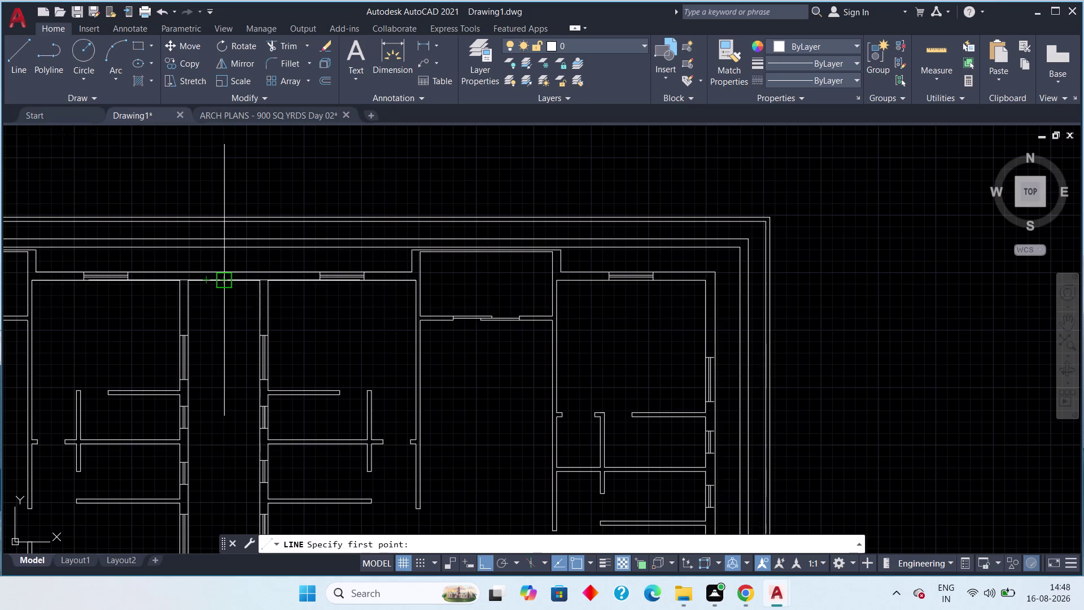
scroll(up, 3)
scroll(down, 3)
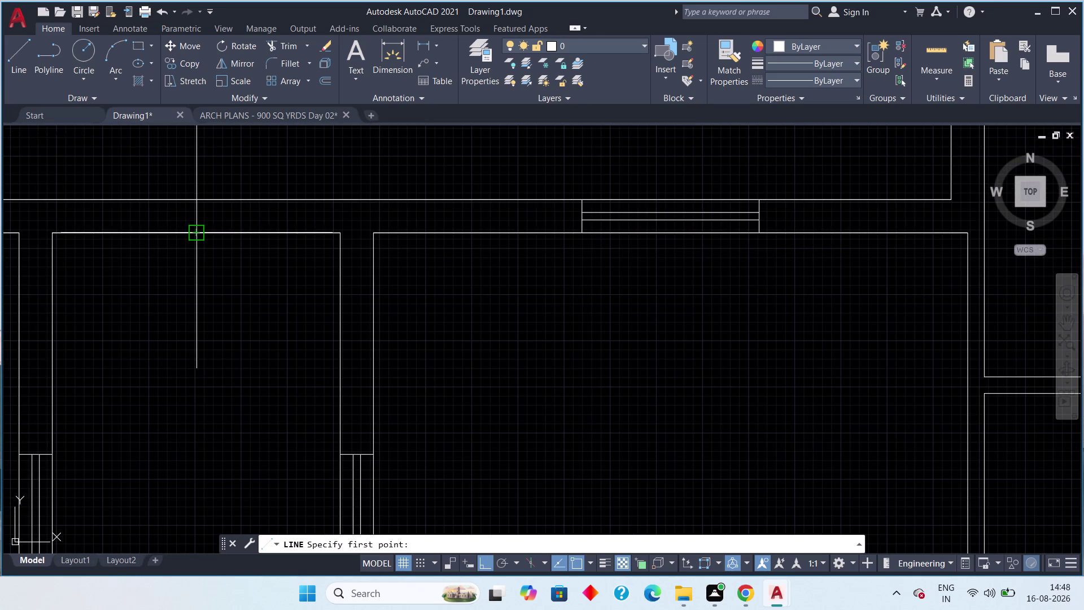
click(196, 234)
click(195, 202)
key(Escape)
scroll(down, 3)
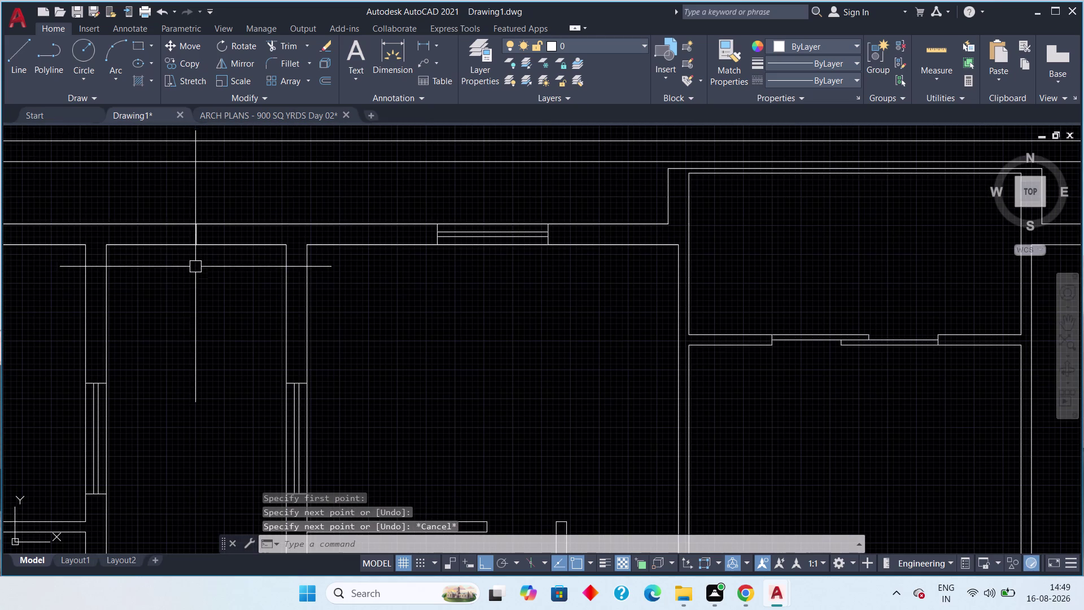
click(175, 226)
key(Escape)
click(173, 246)
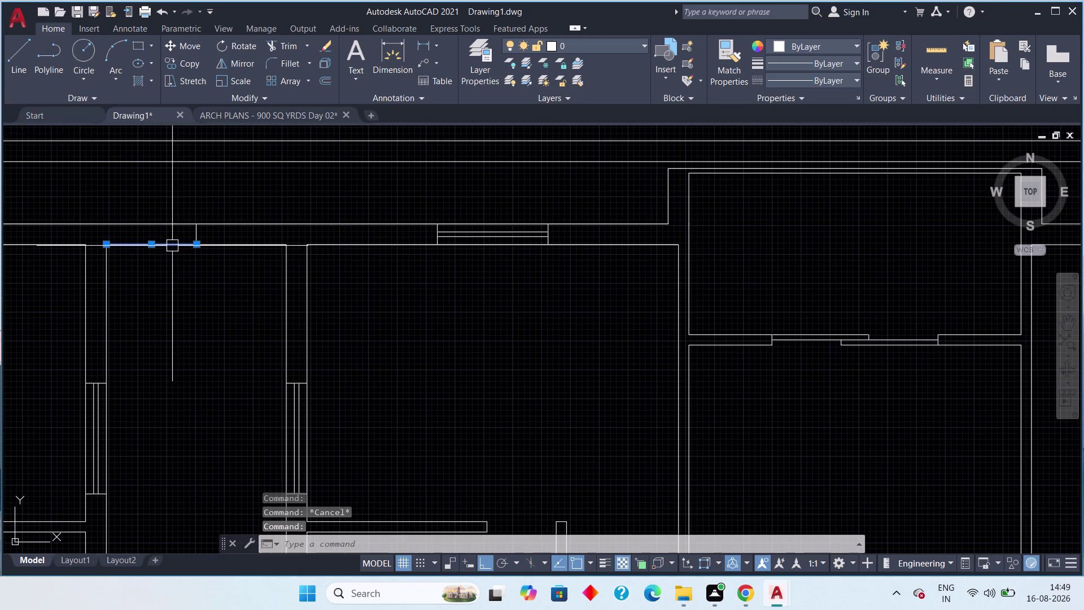
key(Escape)
scroll(down, 3)
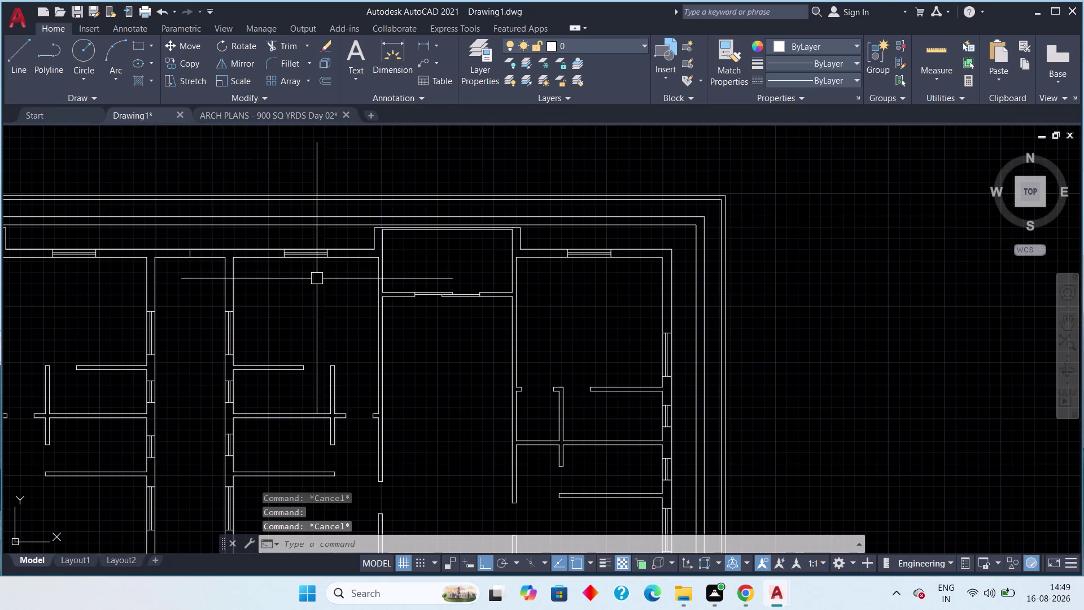
middle_drag(315, 279, 227, 239)
scroll(up, 3)
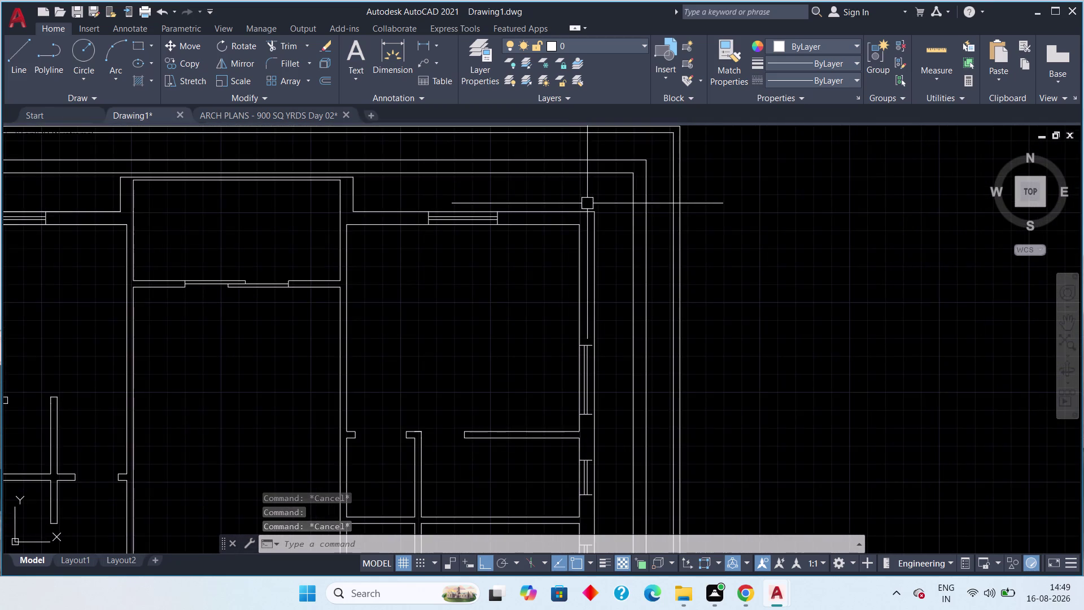
scroll(up, 3)
middle_drag(596, 204, 558, 237)
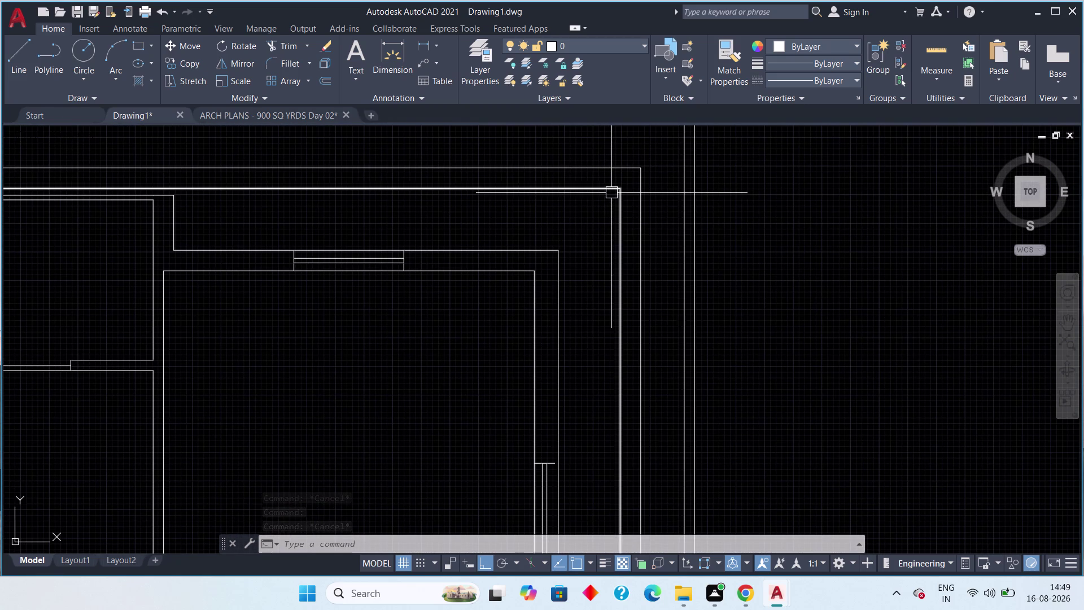
scroll(up, 3)
scroll(up, 3)
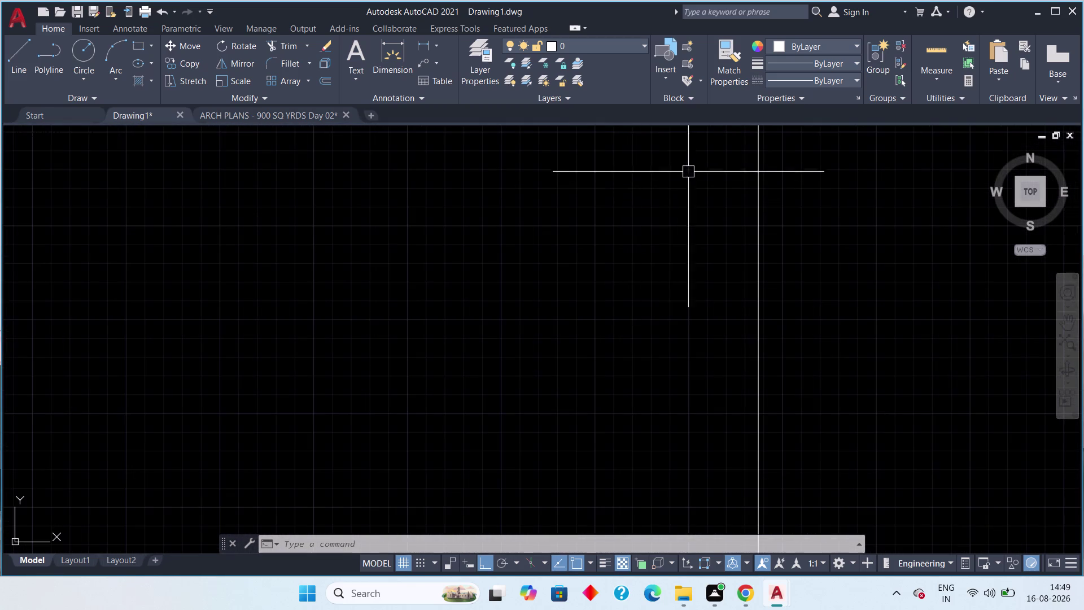
middle_drag(687, 181, 635, 309)
Window-select the walls of the right-hand upper flat.
drag(686, 263, 677, 274)
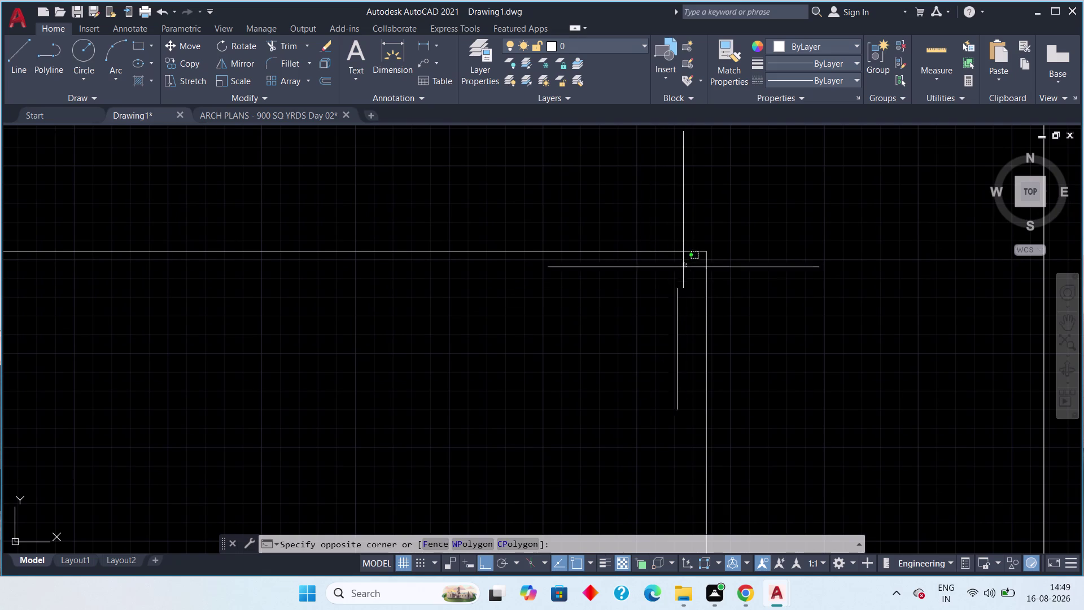
drag(677, 274, 669, 280)
scroll(down, 3)
middle_drag(587, 372, 629, 250)
scroll(down, 3)
scroll(down, 3)
middle_drag(547, 421, 590, 282)
scroll(down, 3)
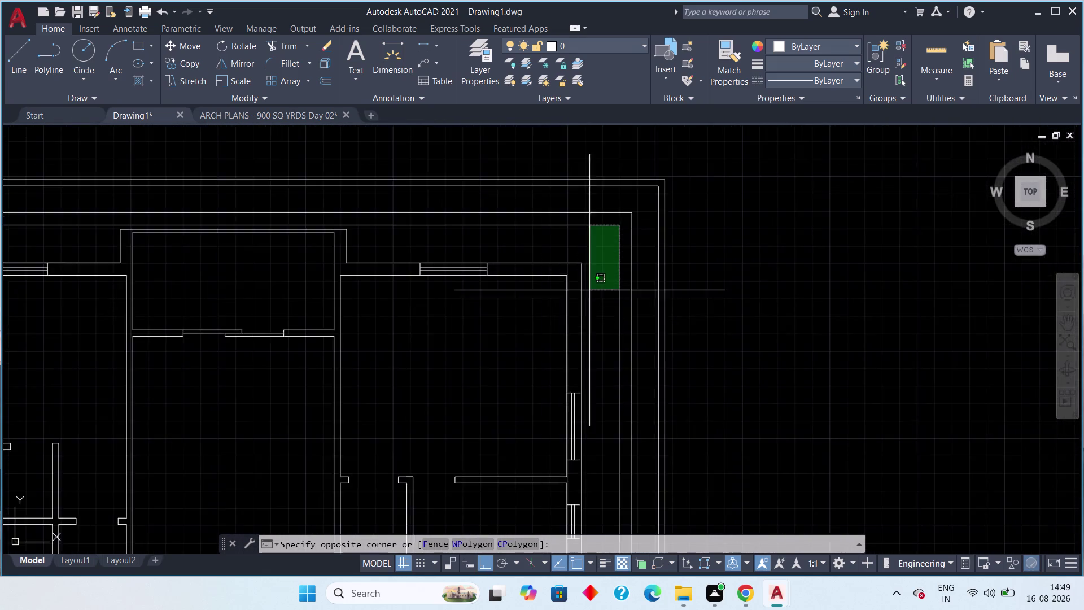
scroll(down, 3)
middle_drag(487, 420, 550, 237)
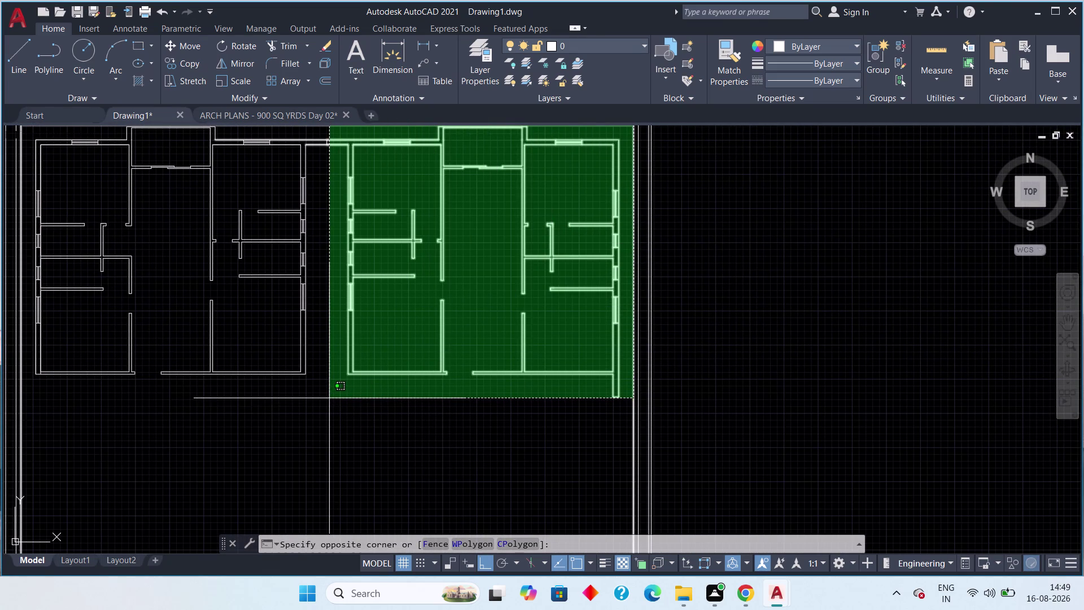
click(329, 399)
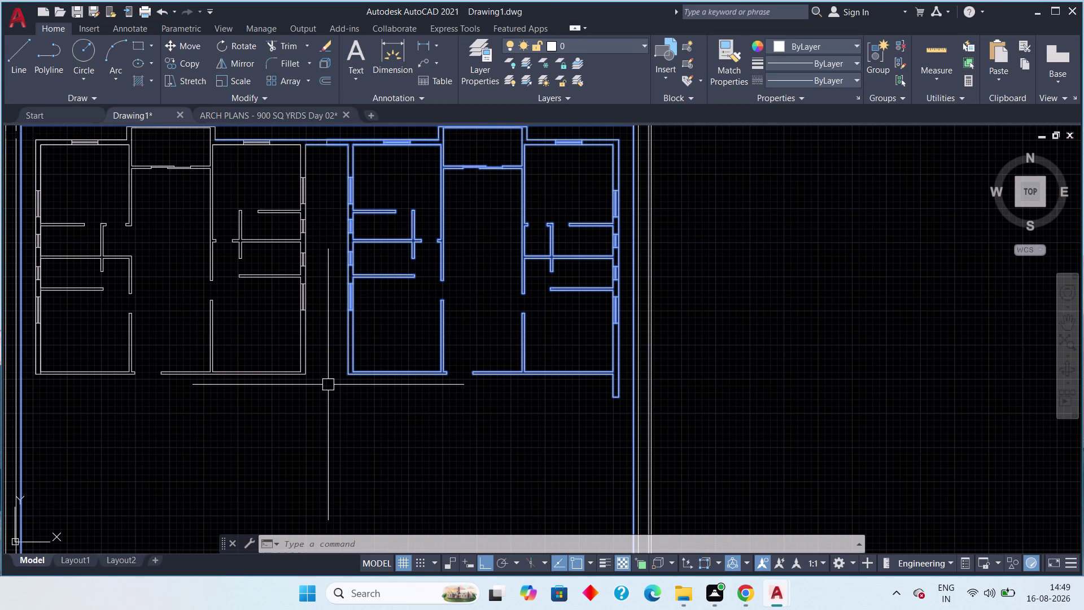
Remove the boundary wall lines from the selection.
scroll(down, 3)
middle_drag(439, 374, 410, 317)
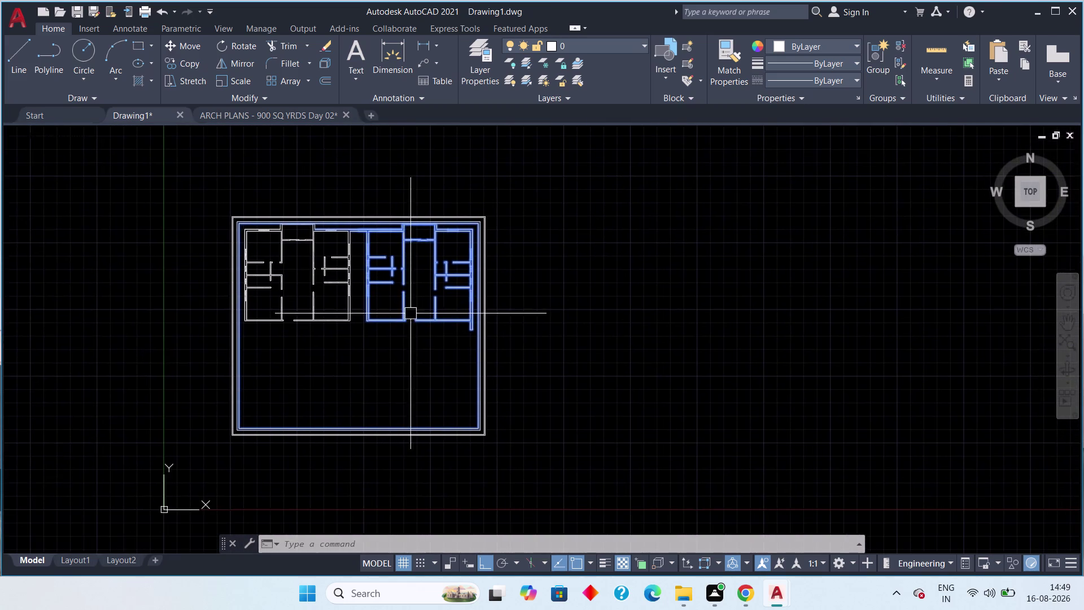
scroll(up, 3)
middle_drag(472, 358, 431, 212)
scroll(down, 3)
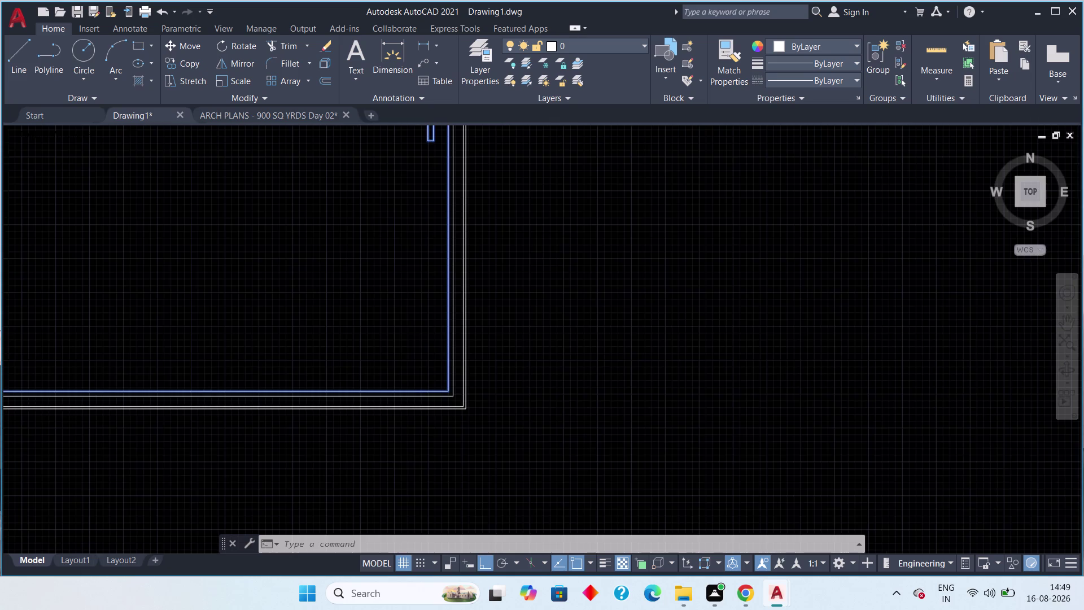
middle_drag(383, 301, 366, 424)
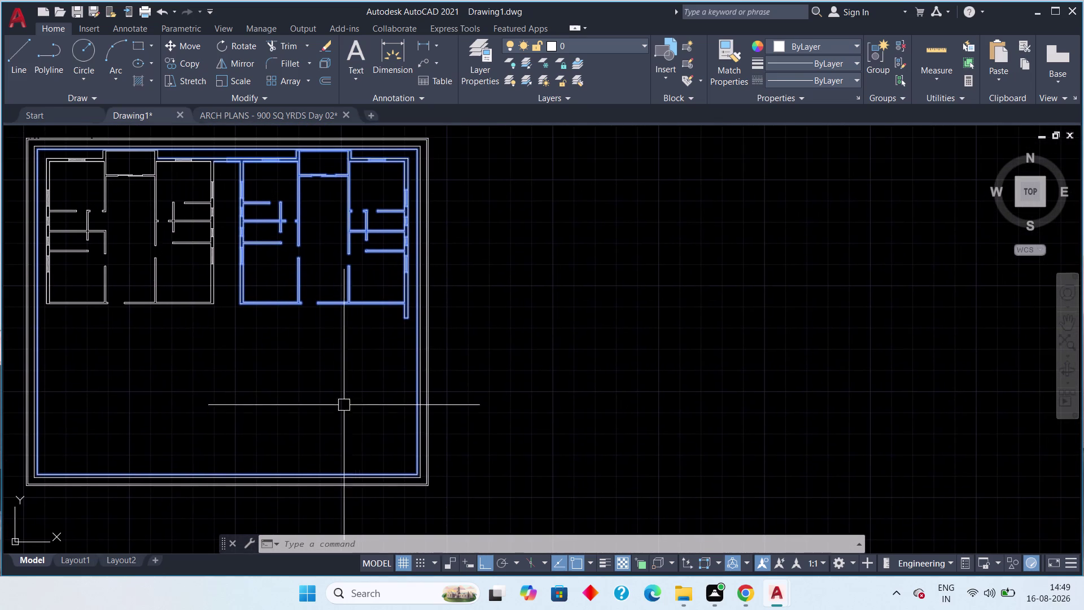
scroll(up, 3)
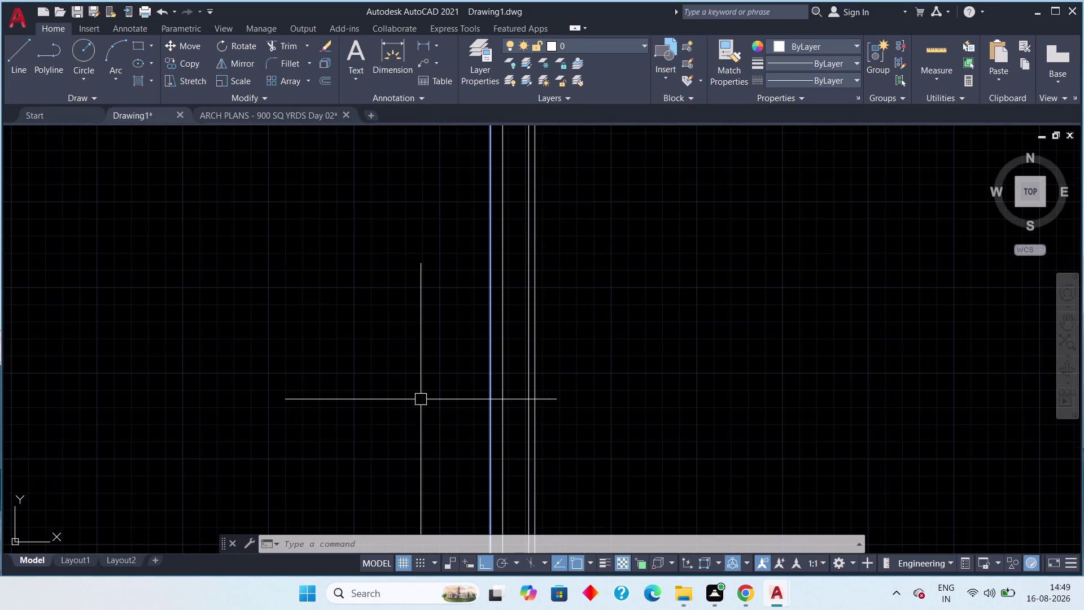
middle_drag(436, 399, 343, 364)
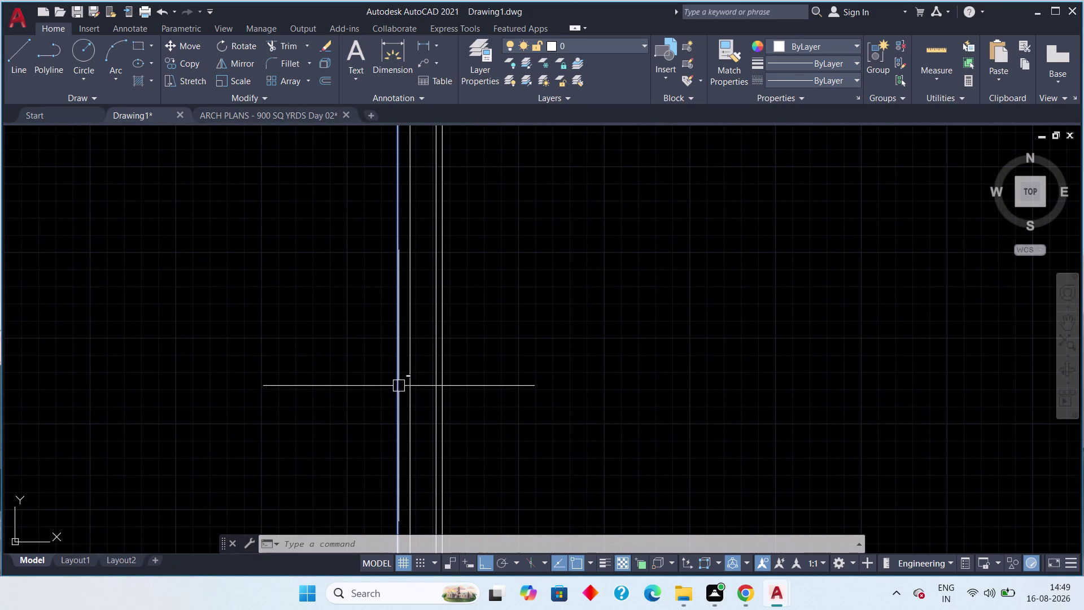
click(400, 386)
scroll(down, 3)
middle_drag(321, 398, 351, 410)
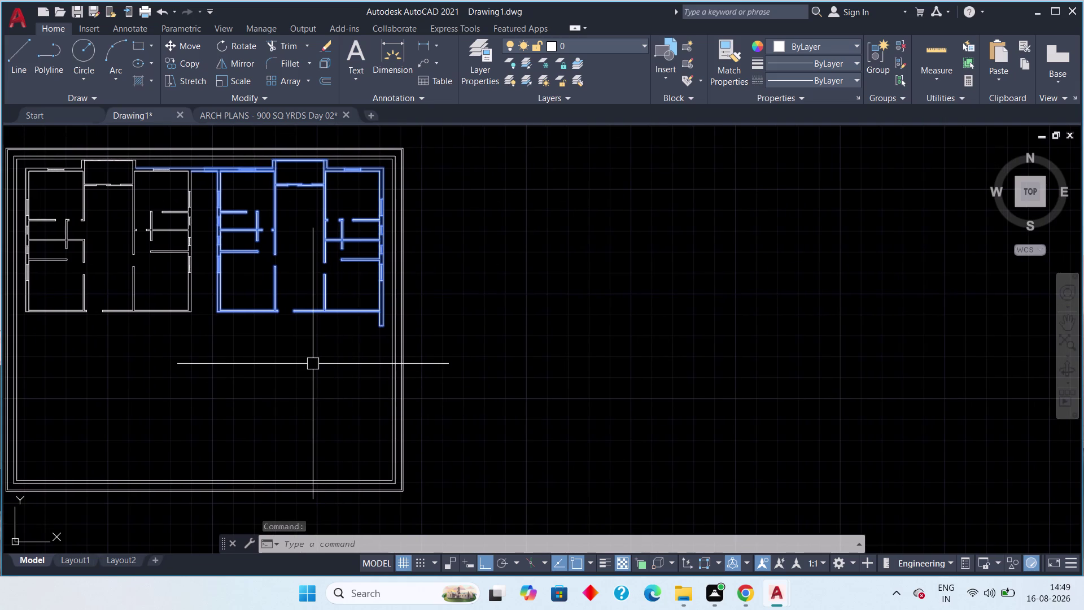
Mirror the selected flat (MI) about a horizontal line below it, keeping the source.
text(mi)
key(space)
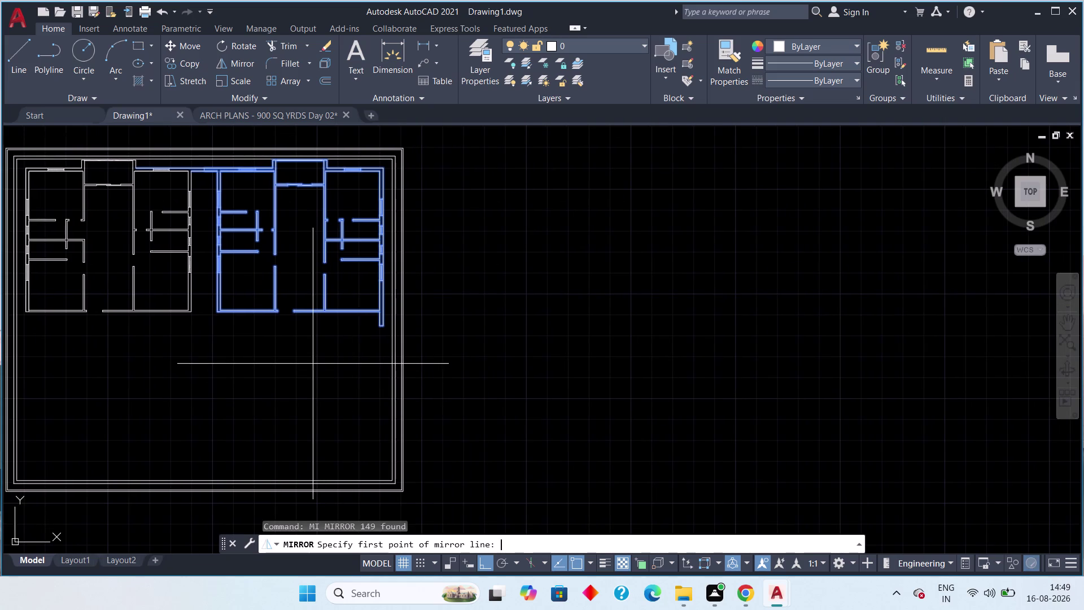
scroll(up, 3)
scroll(up, 3)
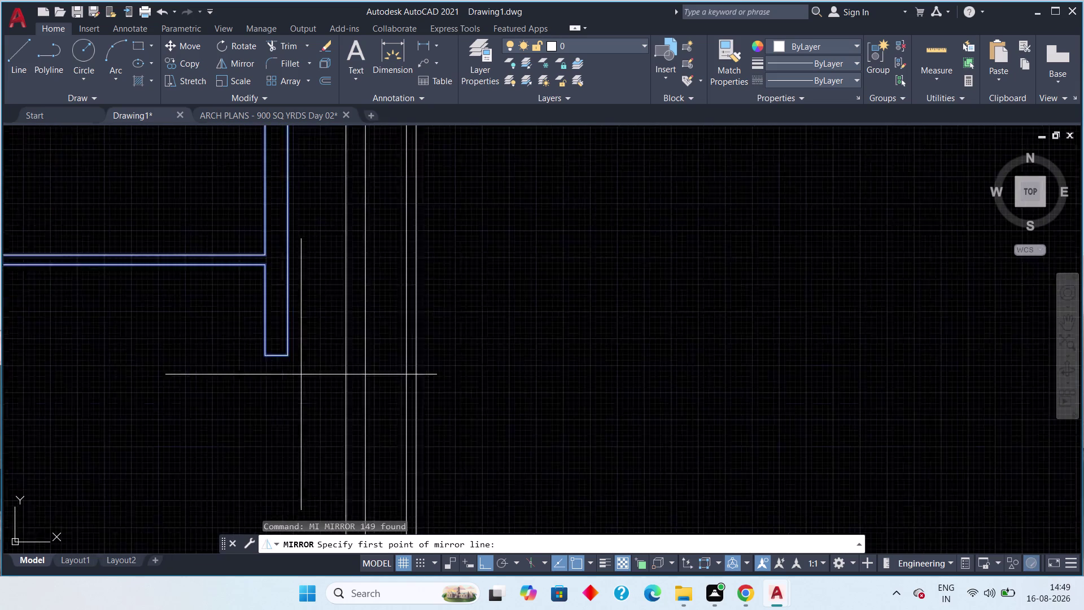
scroll(up, 3)
click(283, 339)
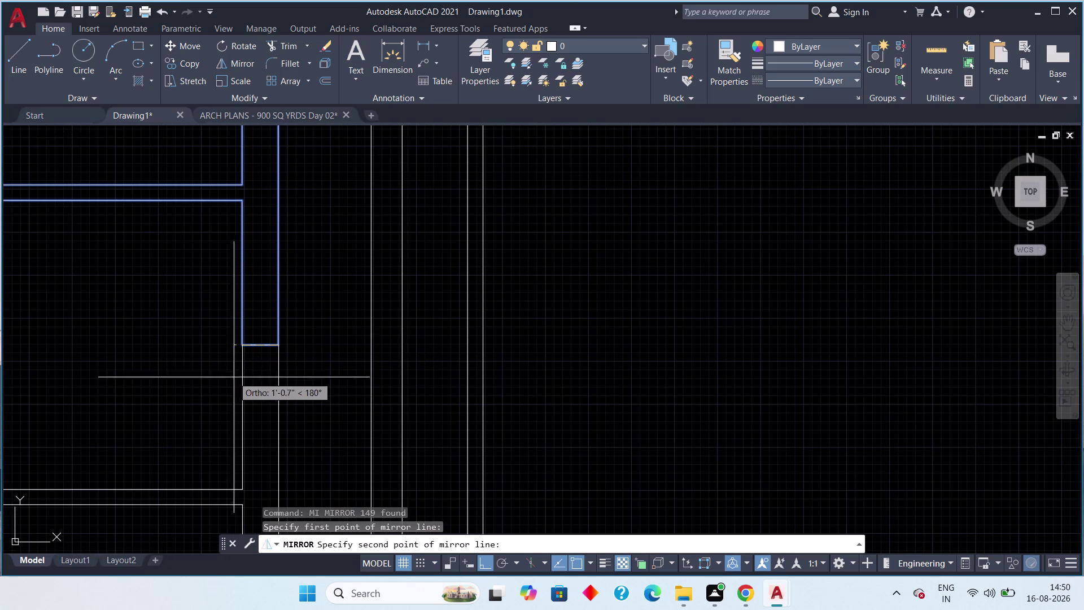
click(229, 363)
scroll(down, 3)
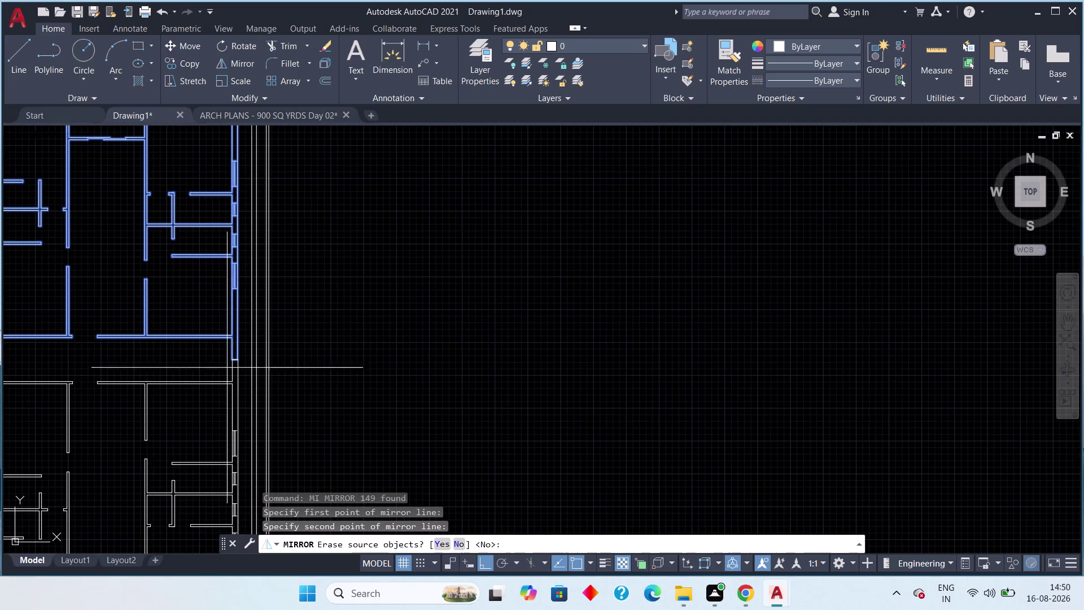
middle_drag(210, 369, 350, 327)
scroll(down, 3)
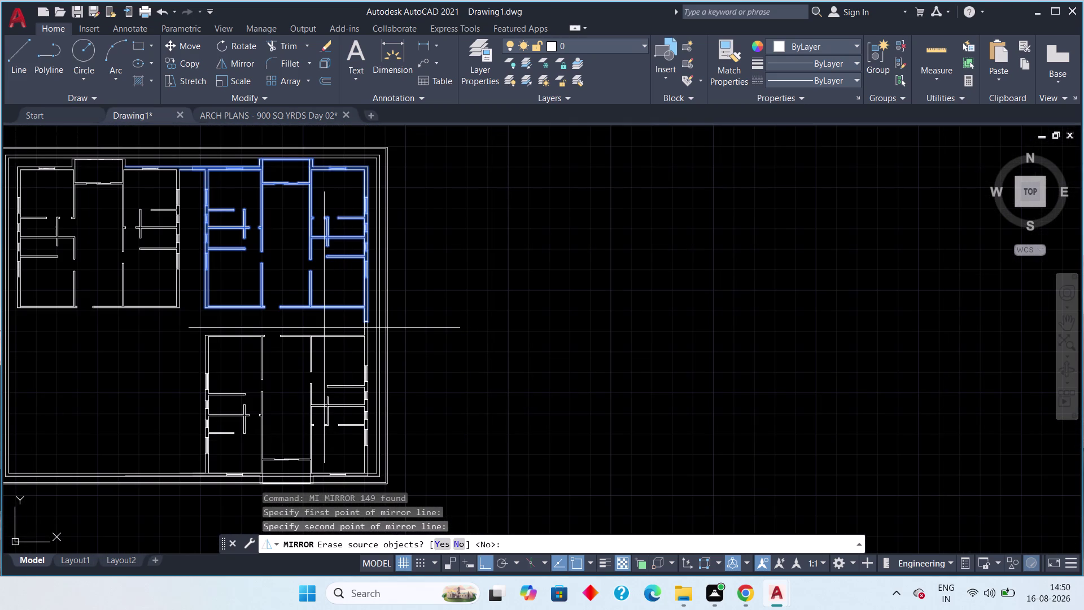
key(space)
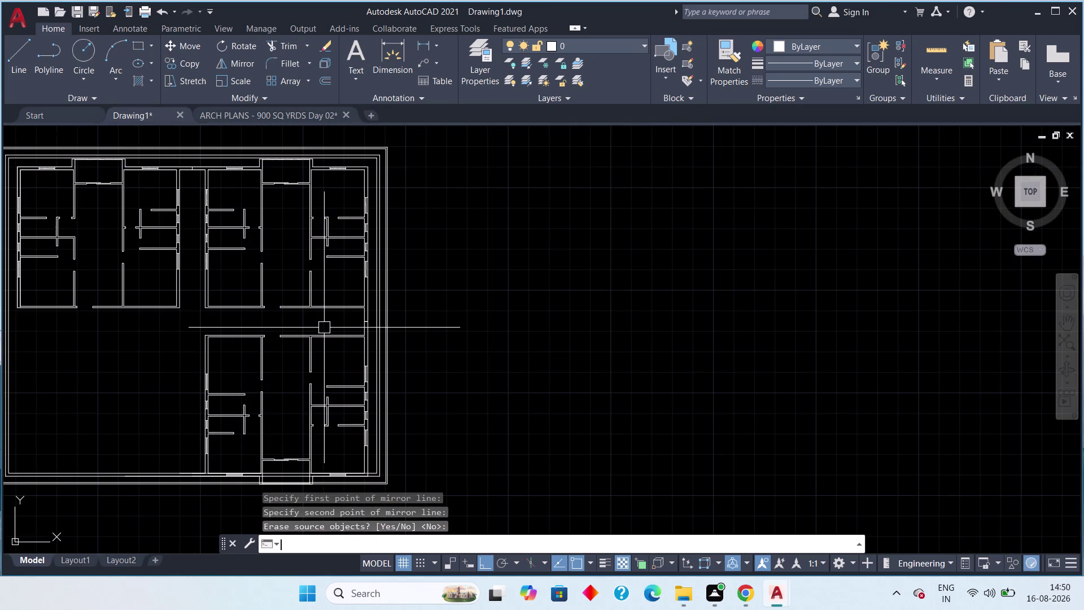
middle_drag(296, 325, 340, 313)
key(Escape)
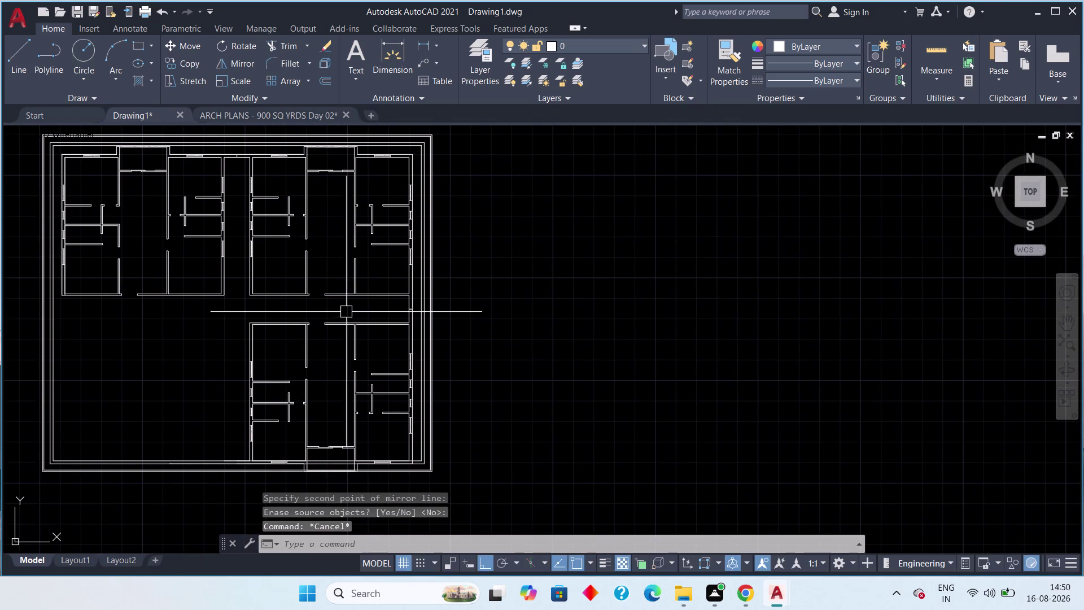
Erase two stray short lines where the mirrored flats meet.
scroll(up, 3)
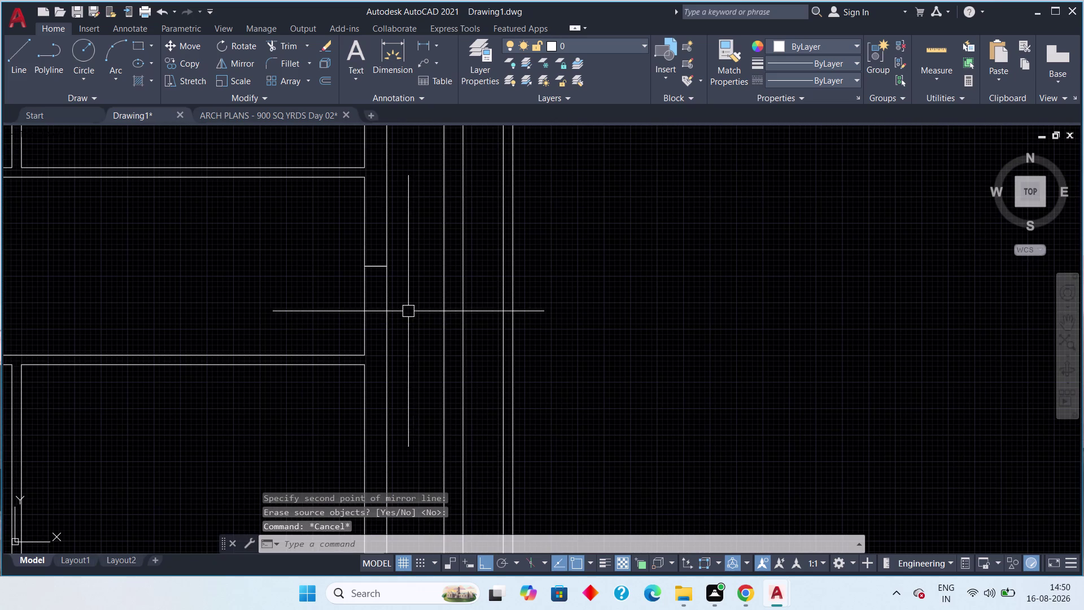
scroll(up, 3)
click(377, 259)
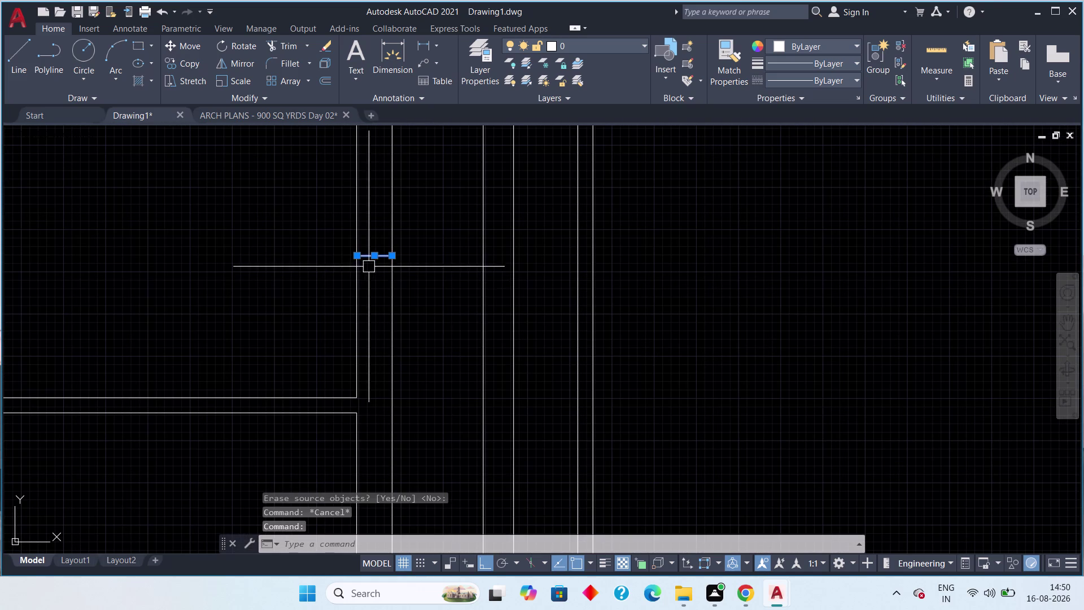
key(Delete)
scroll(down, 3)
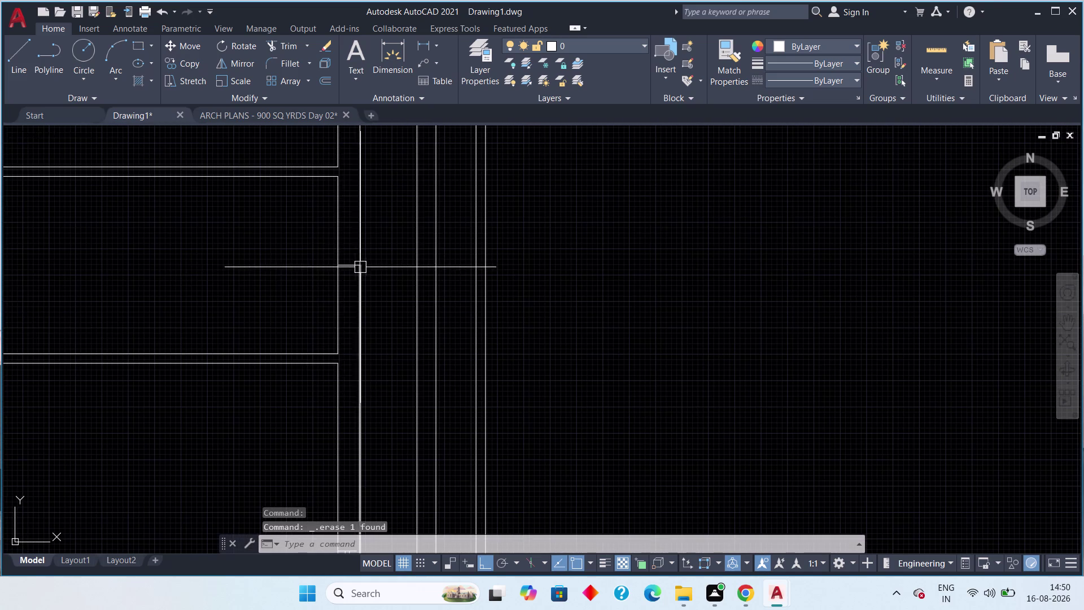
scroll(up, 3)
click(344, 257)
key(Delete)
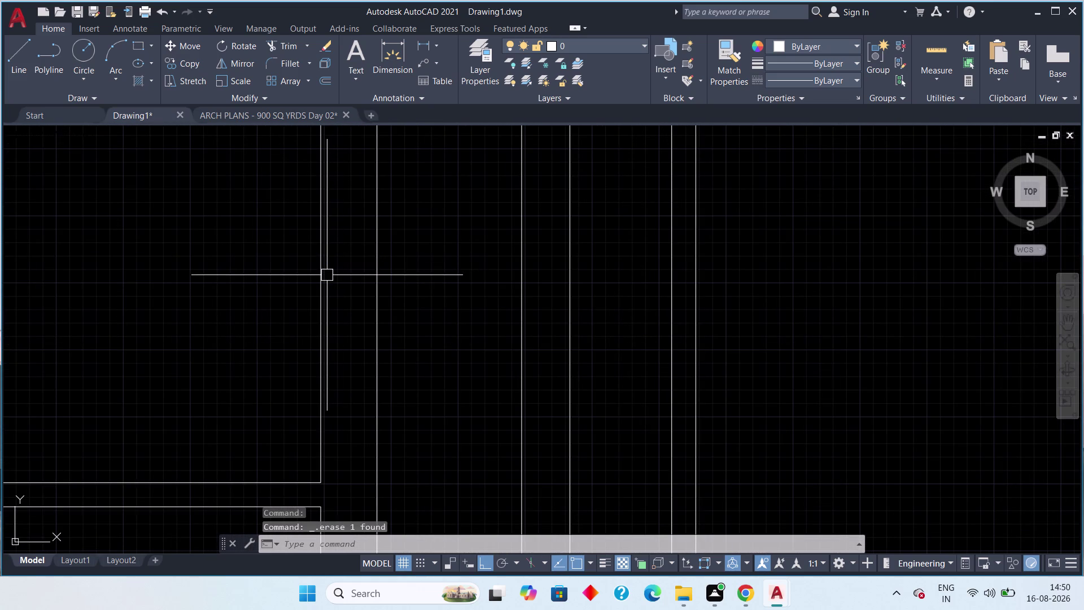
scroll(down, 3)
Pan to the upper flats and erase another stray line.
middle_drag(246, 290, 406, 406)
scroll(down, 3)
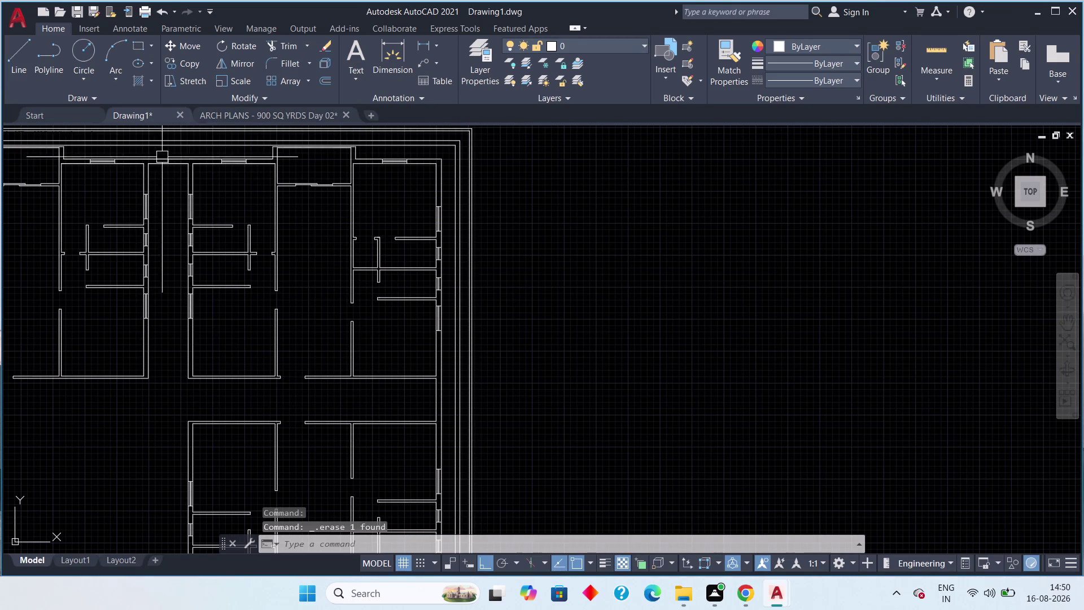
middle_drag(173, 182, 184, 332)
scroll(up, 3)
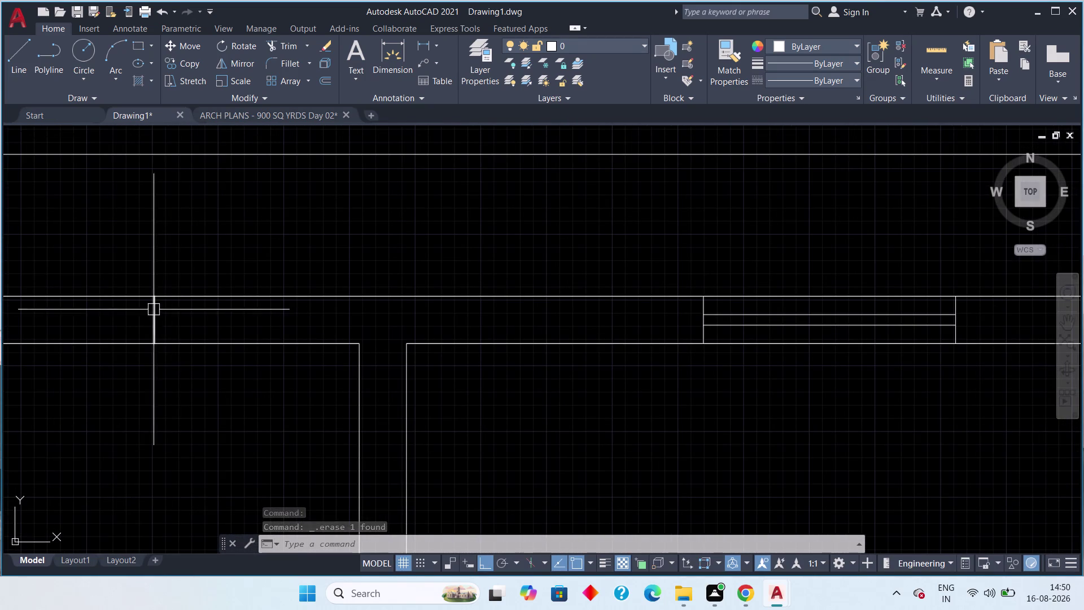
click(148, 315)
key(Delete)
scroll(down, 3)
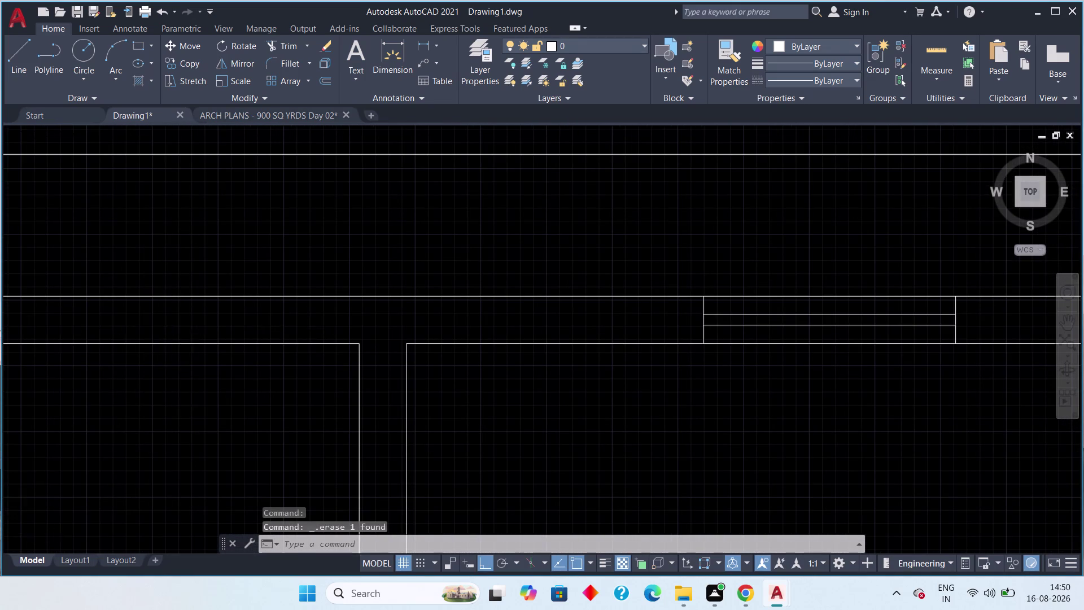
scroll(down, 3)
Pan and zoom along the bottom boundary walls to inspect the lower right flat.
middle_drag(206, 398, 197, 253)
scroll(down, 3)
scroll(down, 3)
middle_drag(236, 361, 223, 301)
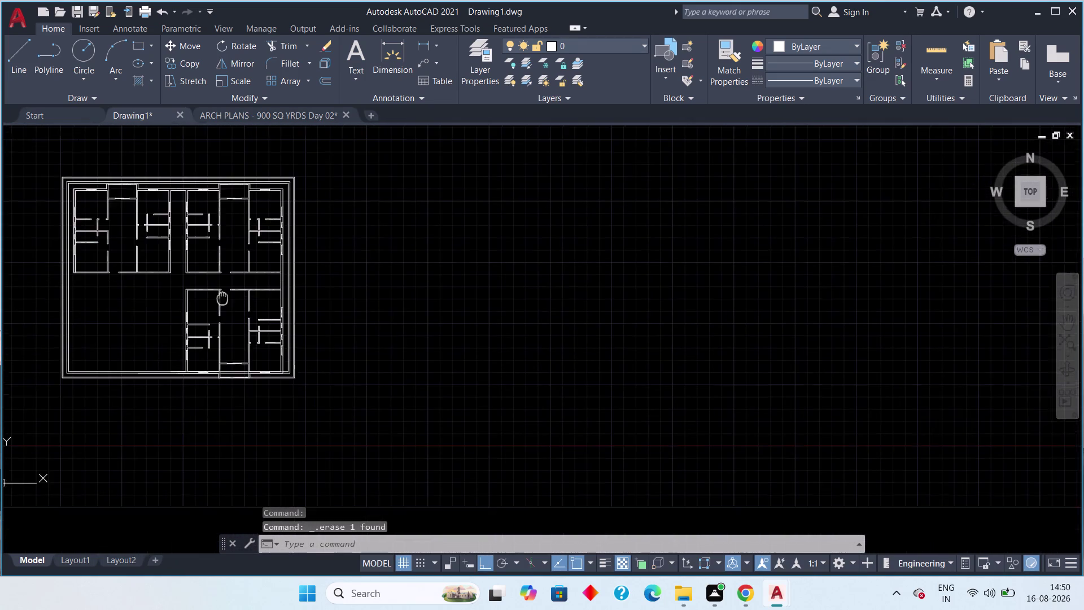
middle_drag(223, 301, 225, 313)
scroll(up, 3)
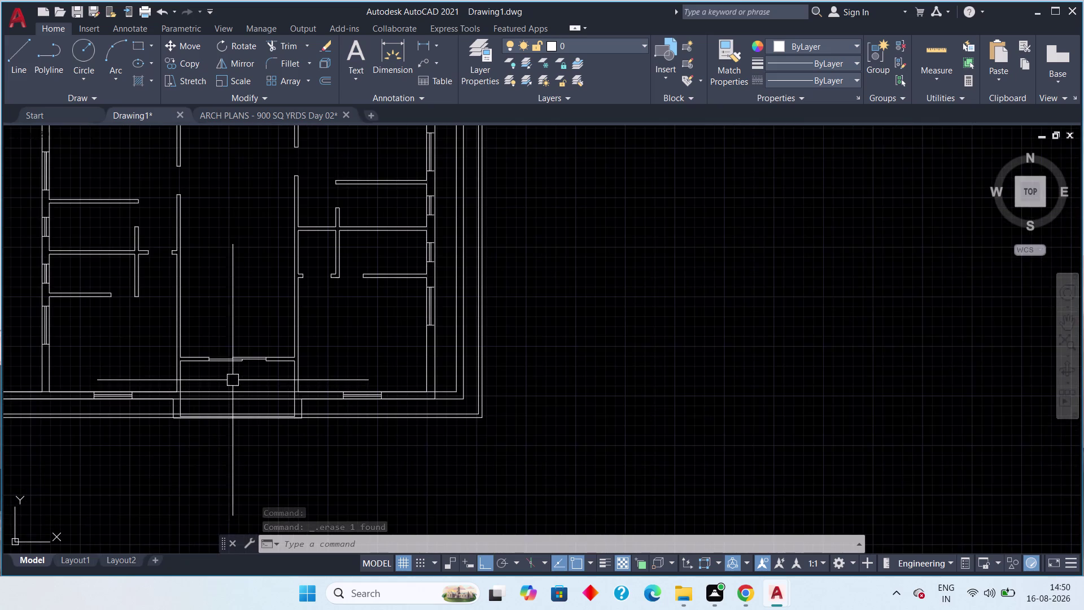
middle_drag(230, 382, 250, 348)
scroll(up, 3)
middle_drag(250, 347, 268, 332)
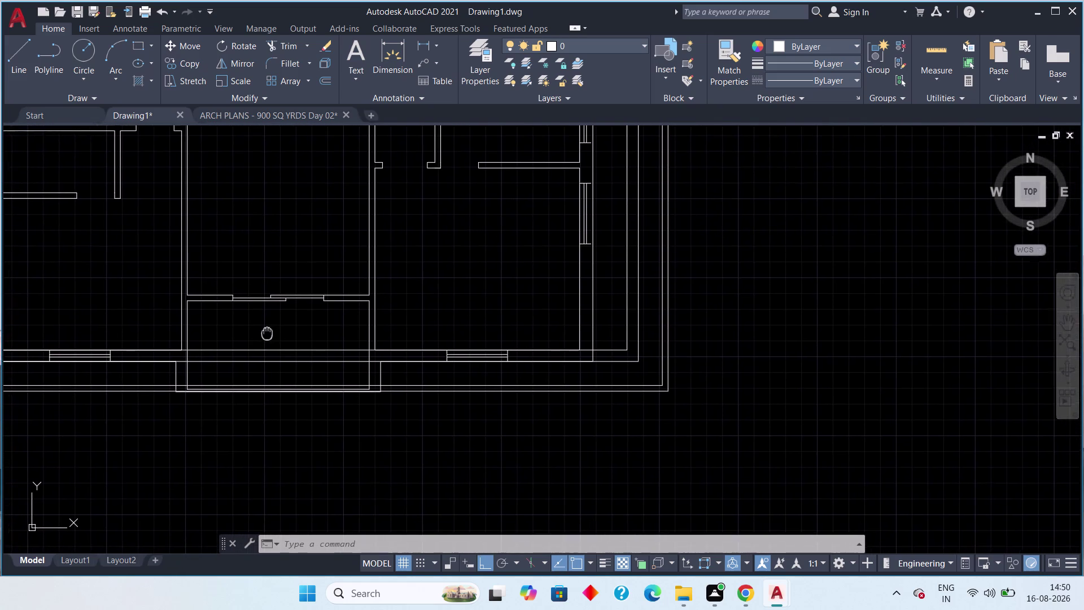
middle_drag(268, 332, 312, 319)
scroll(up, 3)
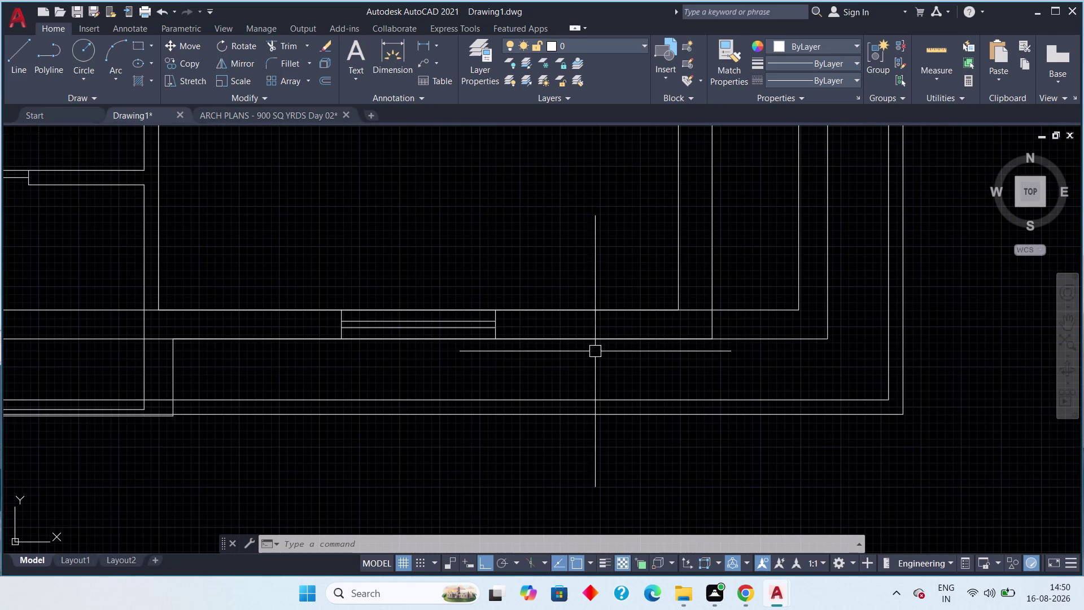
scroll(down, 3)
middle_drag(599, 296, 445, 422)
scroll(down, 3)
middle_drag(424, 386, 402, 429)
scroll(down, 3)
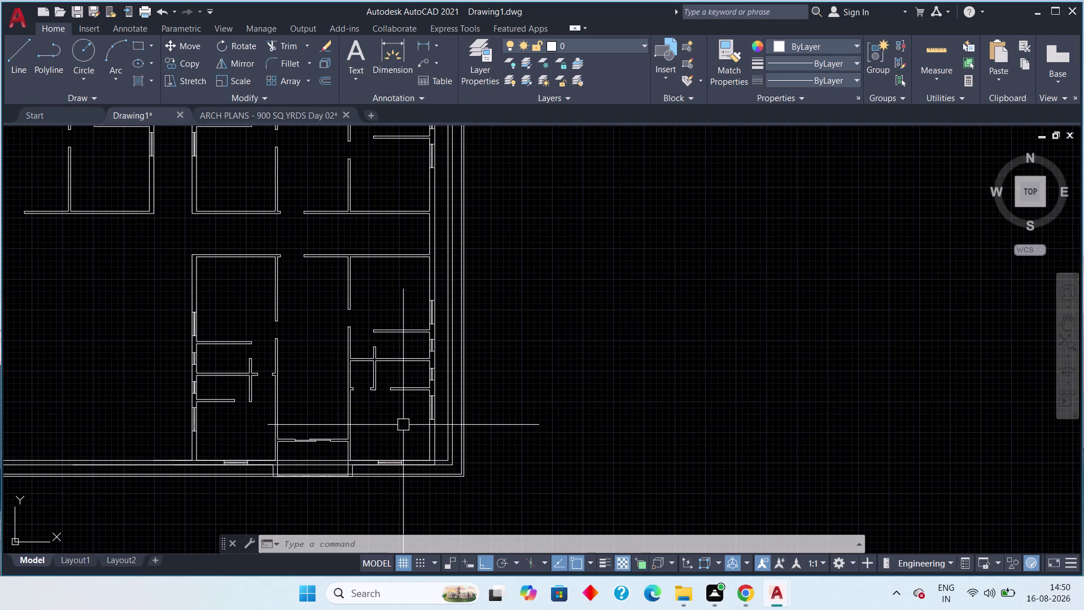
middle_drag(368, 443, 415, 408)
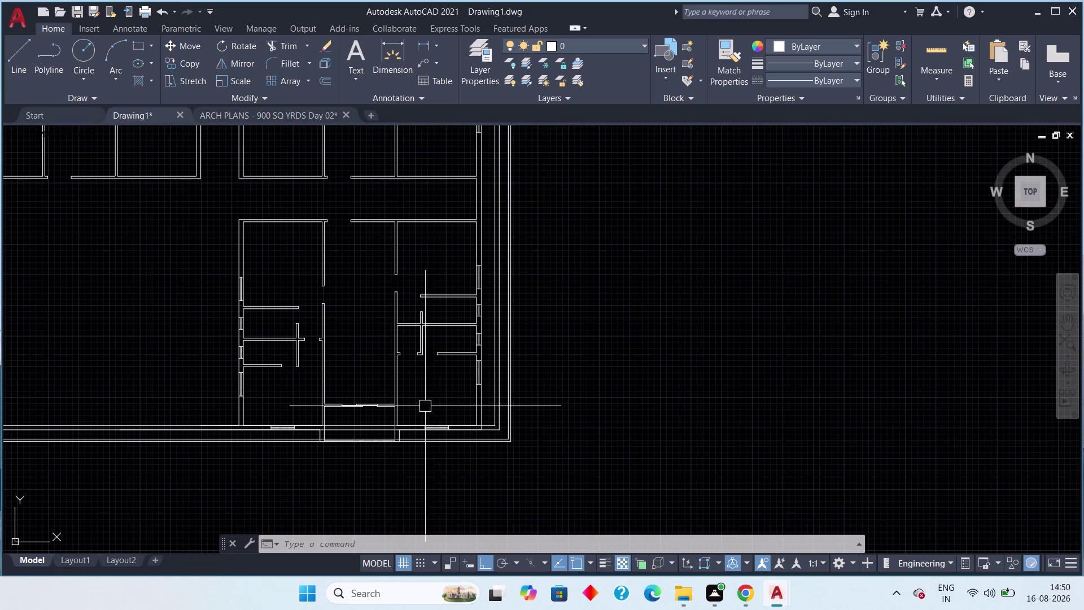